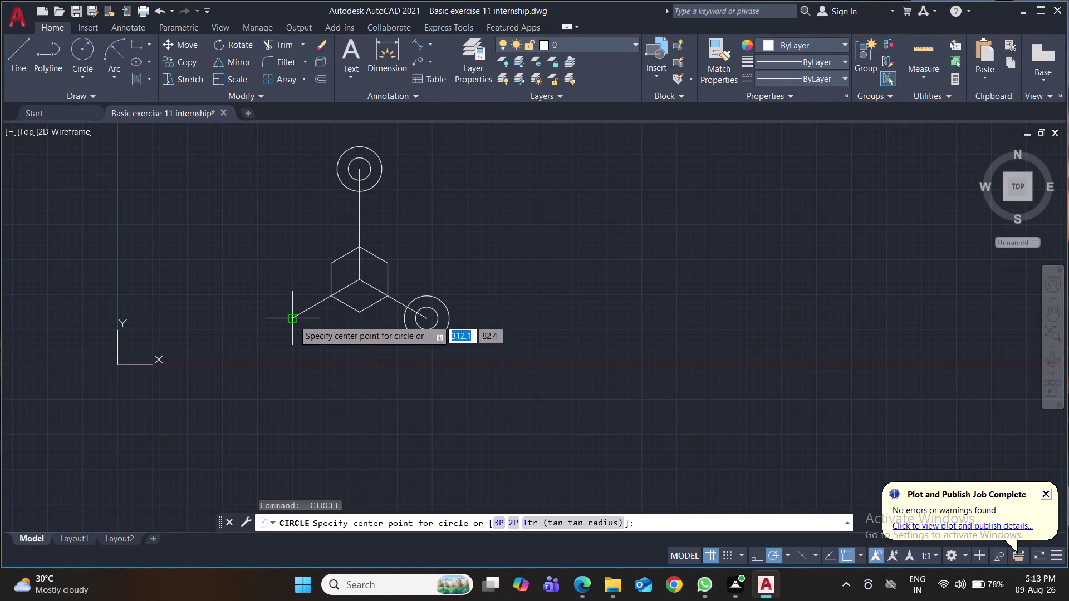
Draw circles of radius 20 and 40 centred on the lower-left line end, then save.
click(294, 320)
text(20)
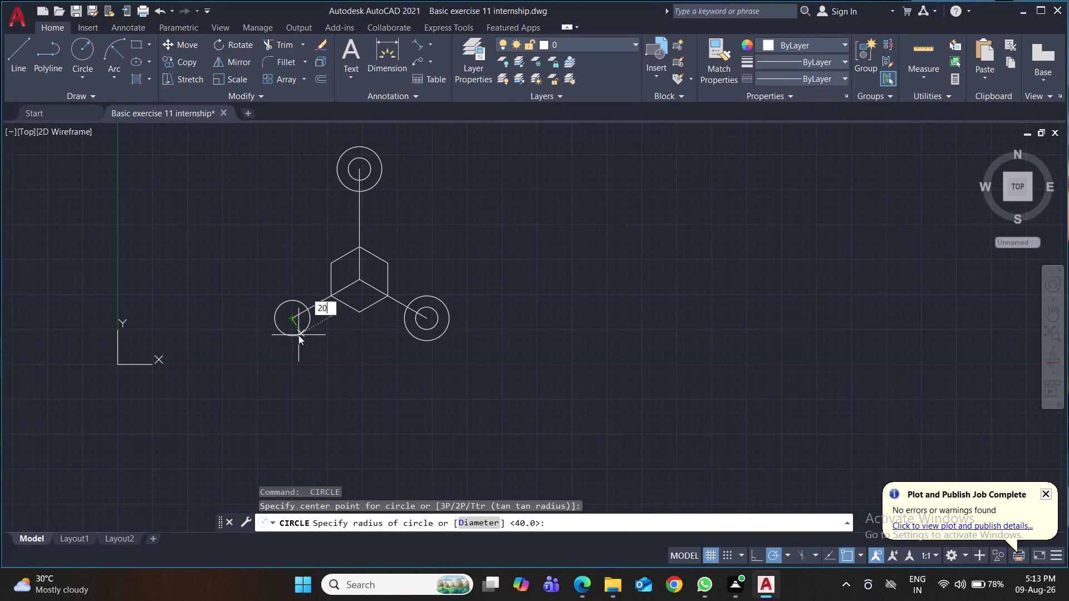
key(Return)
key(space)
click(291, 317)
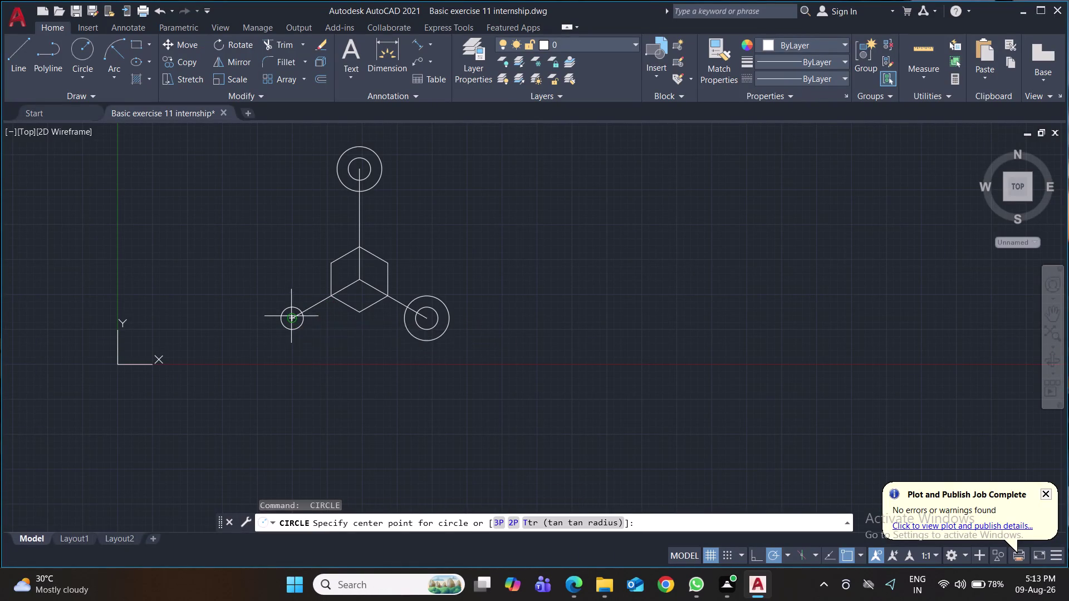
text(40)
key(Return)
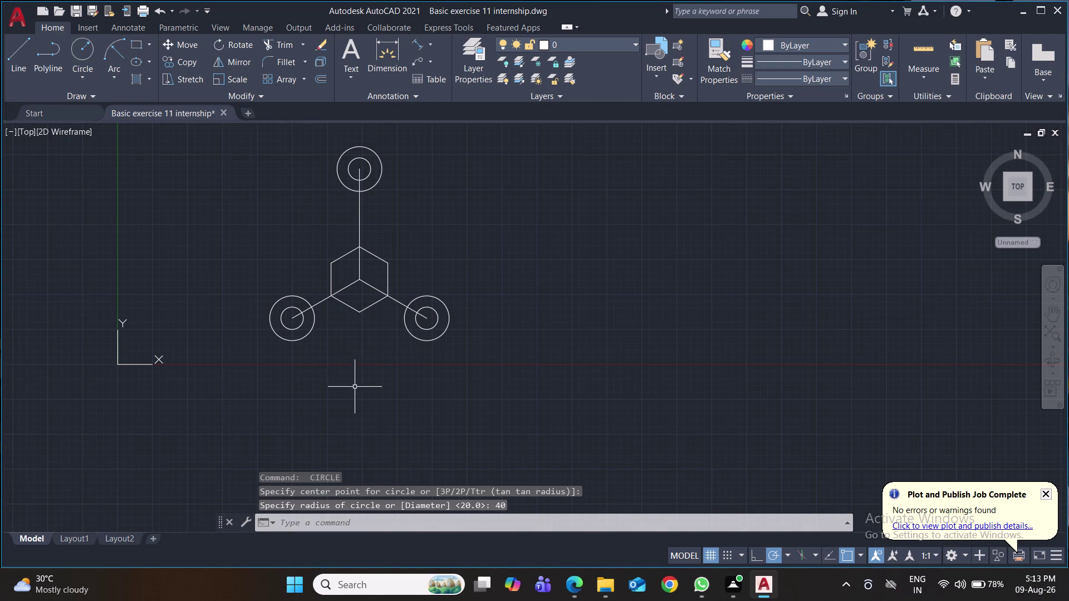
key(ctrl+s)
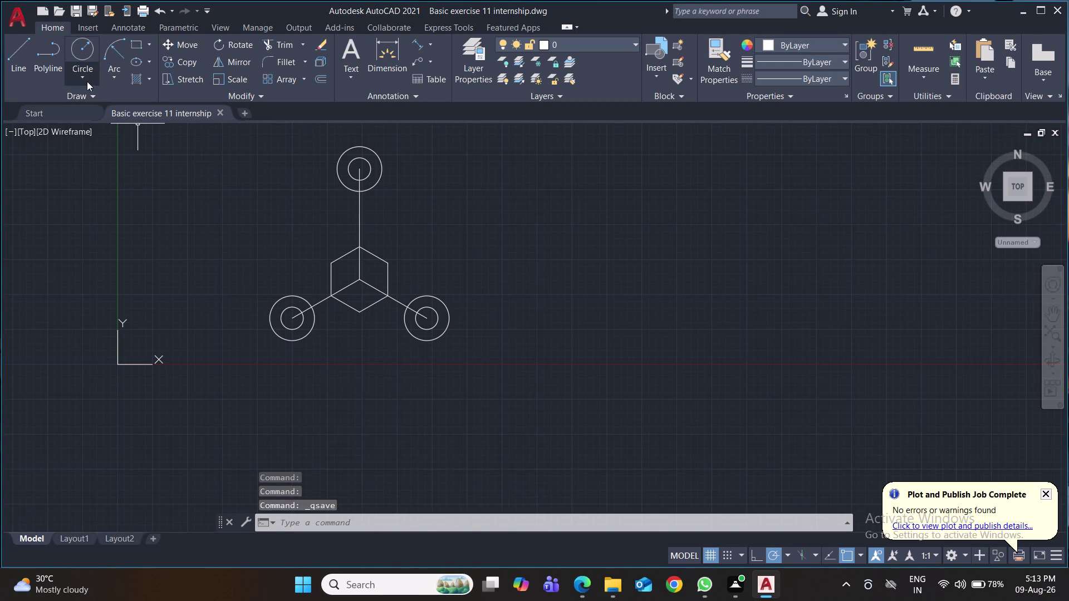
click(87, 81)
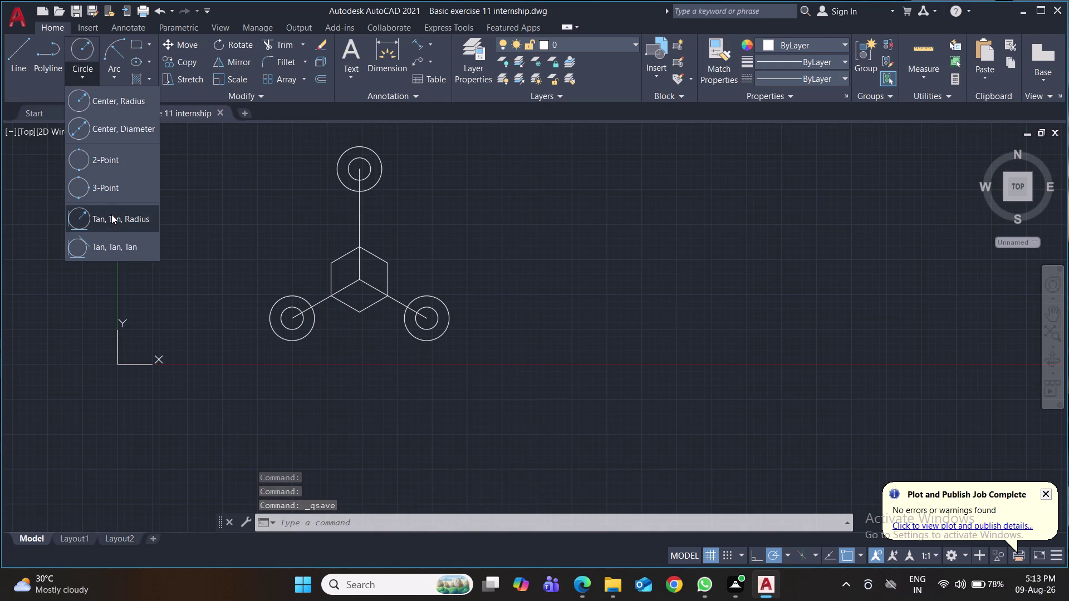
Draw a radius 250 circle tangent to the top and lower-left outer circles.
click(111, 214)
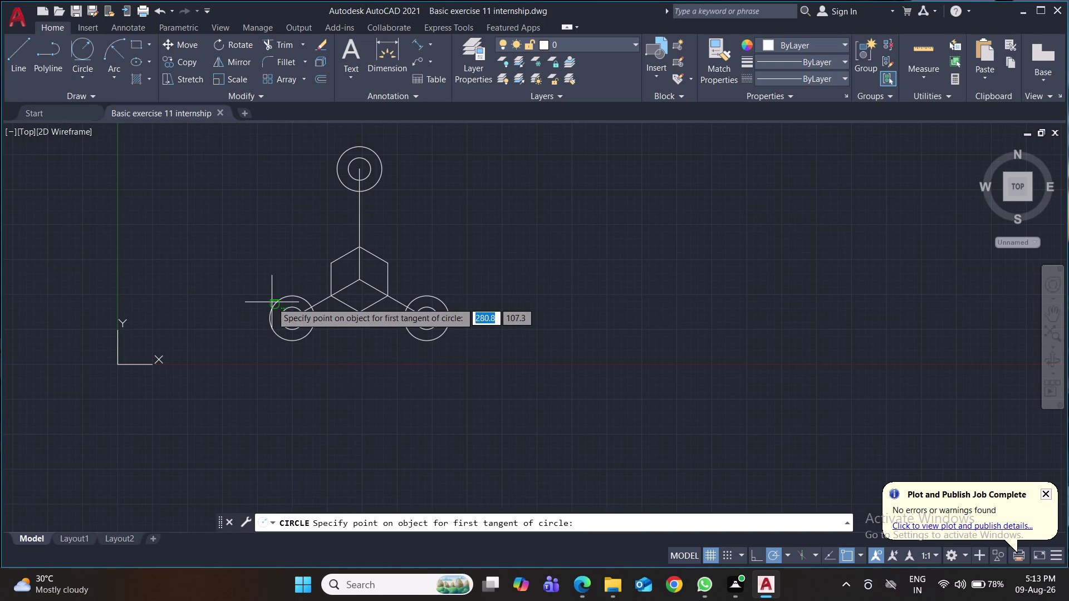
scroll(up, 3)
middle_drag(356, 274, 347, 342)
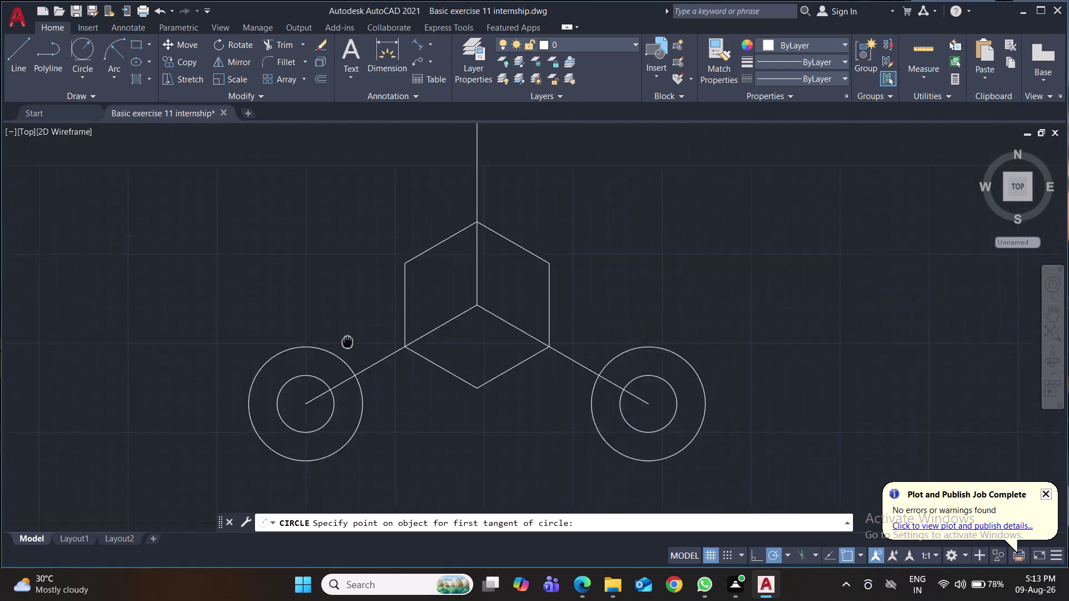
middle_drag(348, 342, 336, 397)
scroll(down, 3)
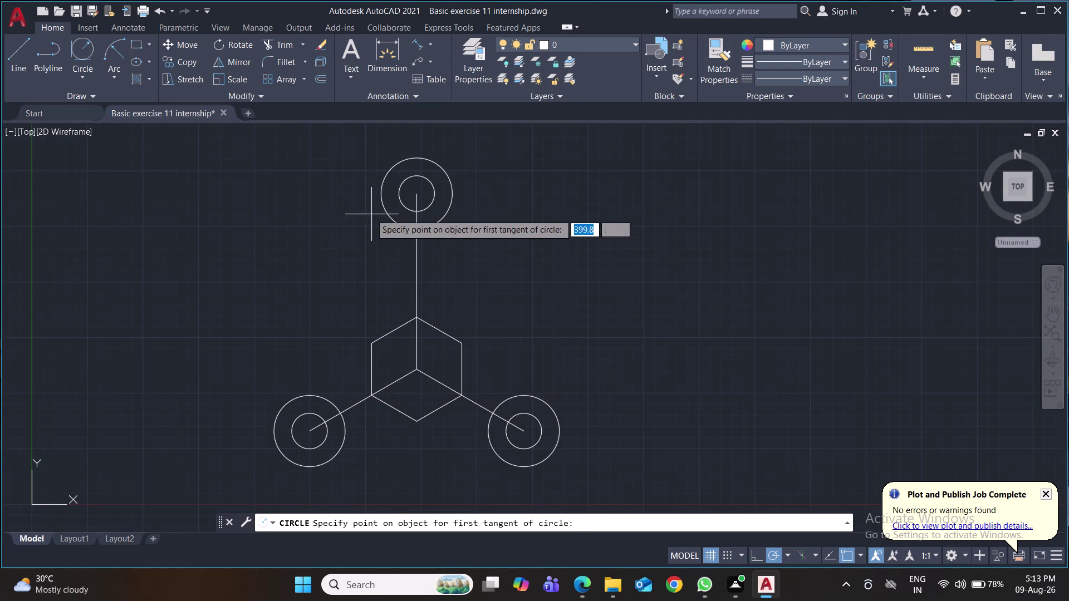
click(382, 185)
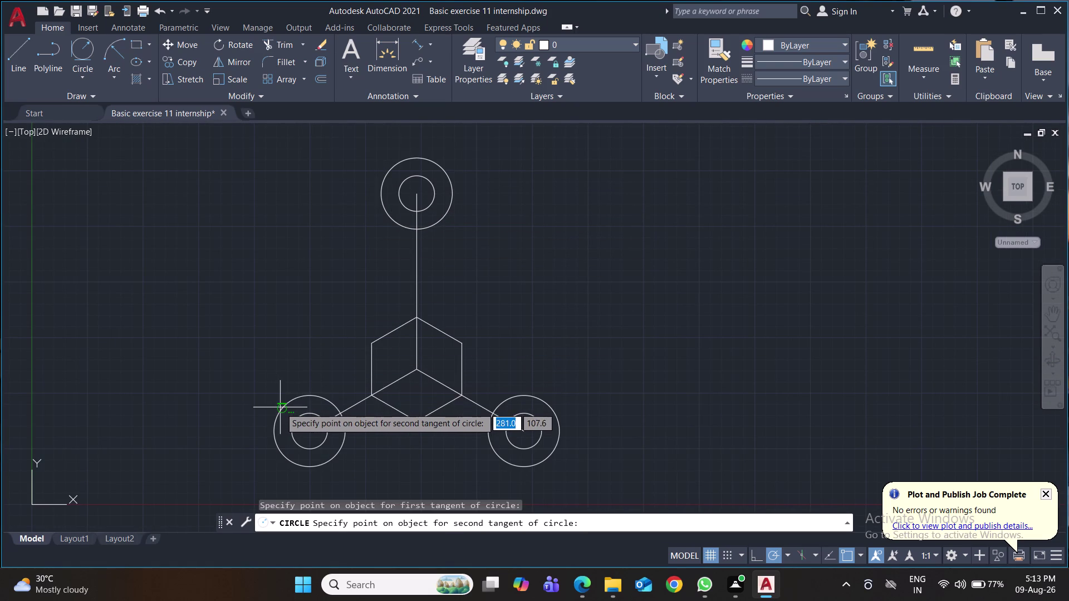
click(283, 408)
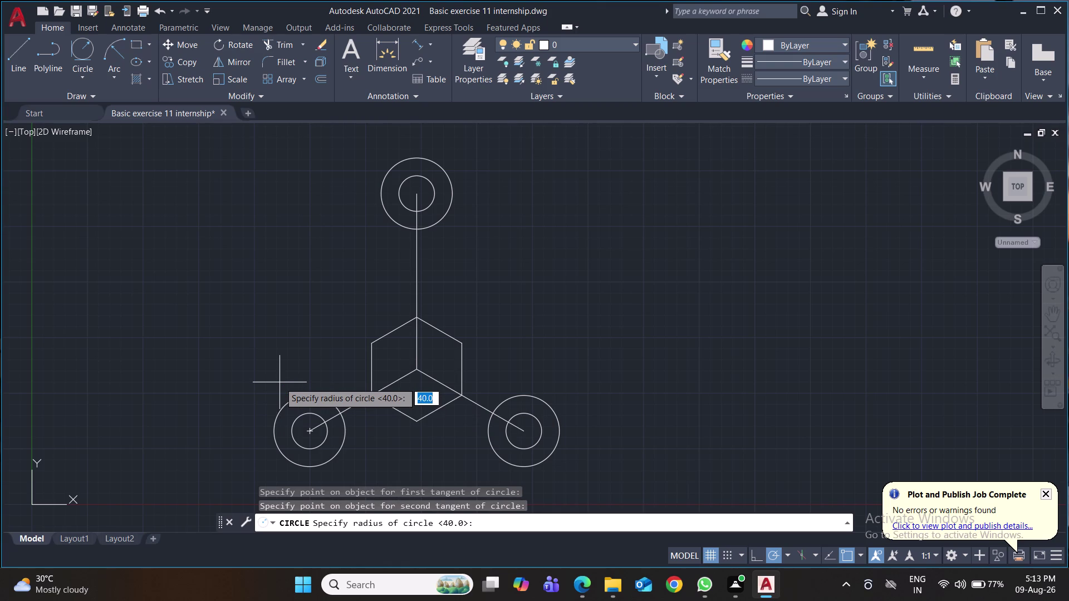
text(250)
key(Return)
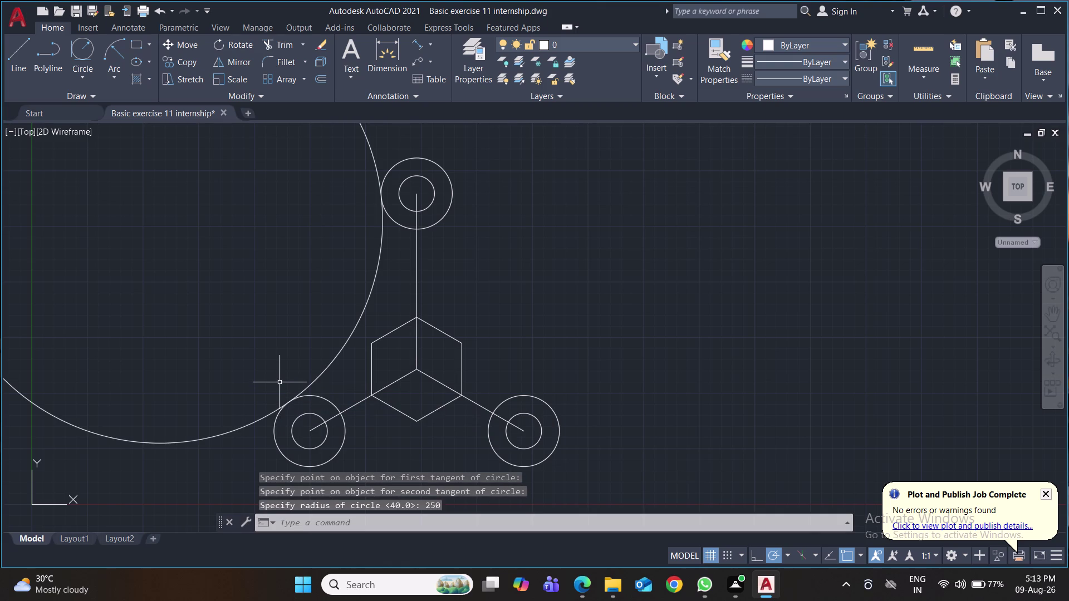
Draw a radius 250 circle tangent to the top and lower-right outer circles.
click(89, 50)
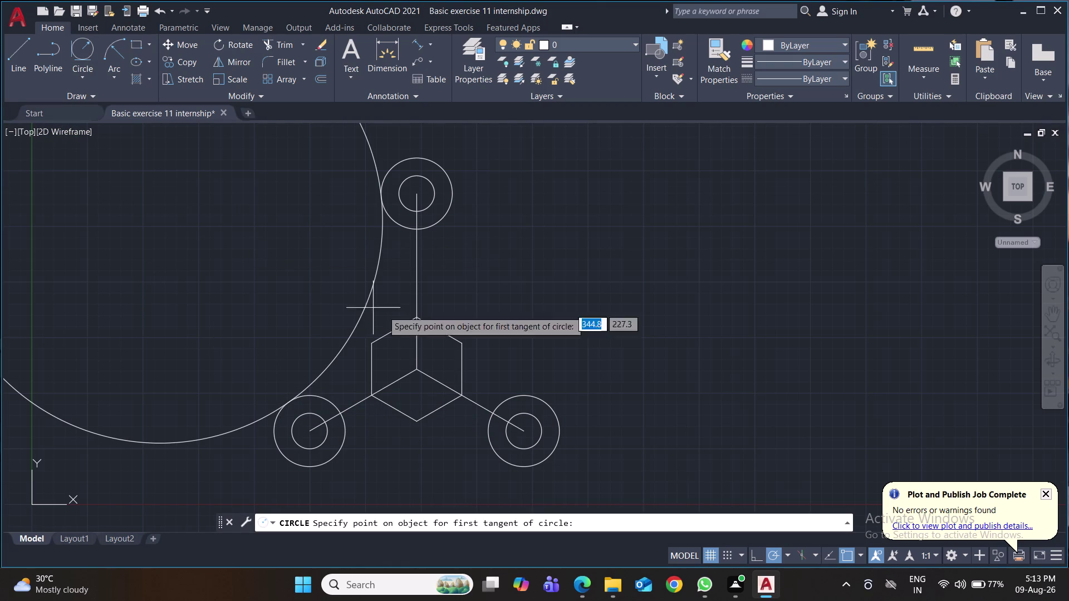
click(450, 205)
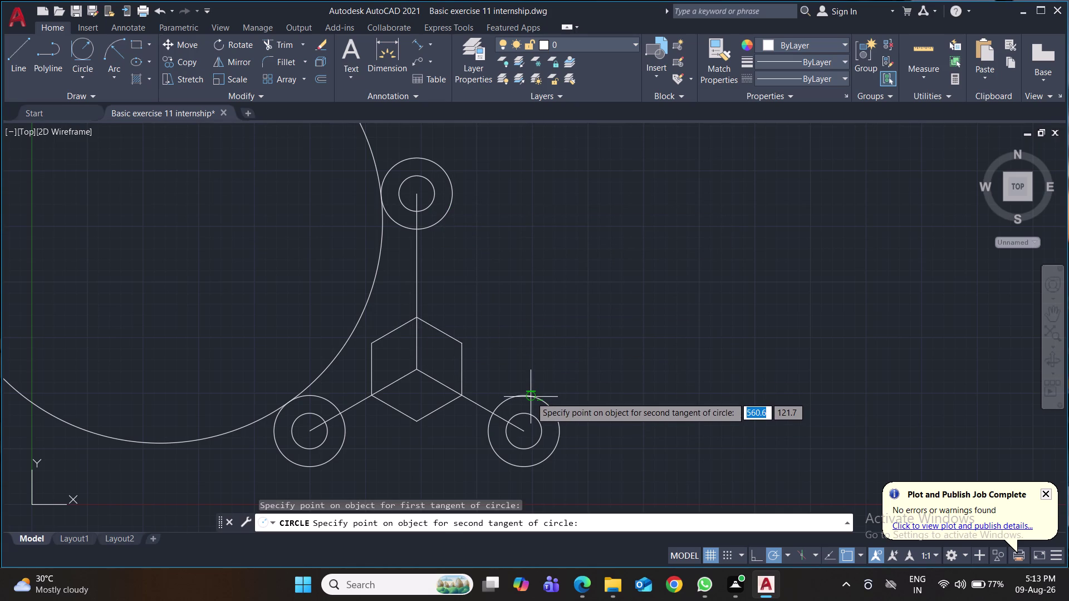
click(530, 397)
key(Return)
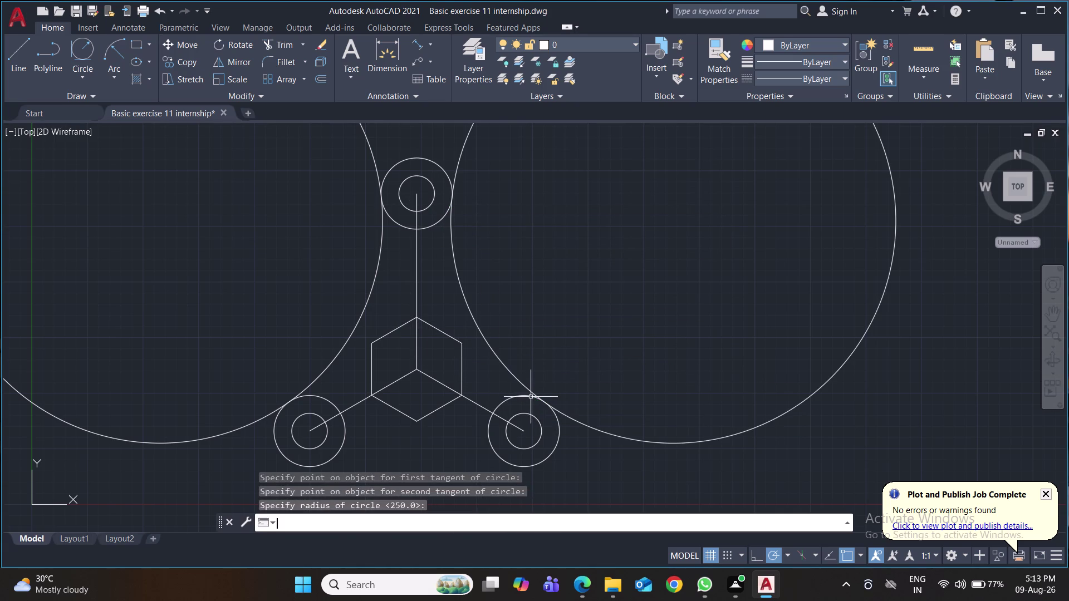
middle_drag(571, 424, 570, 423)
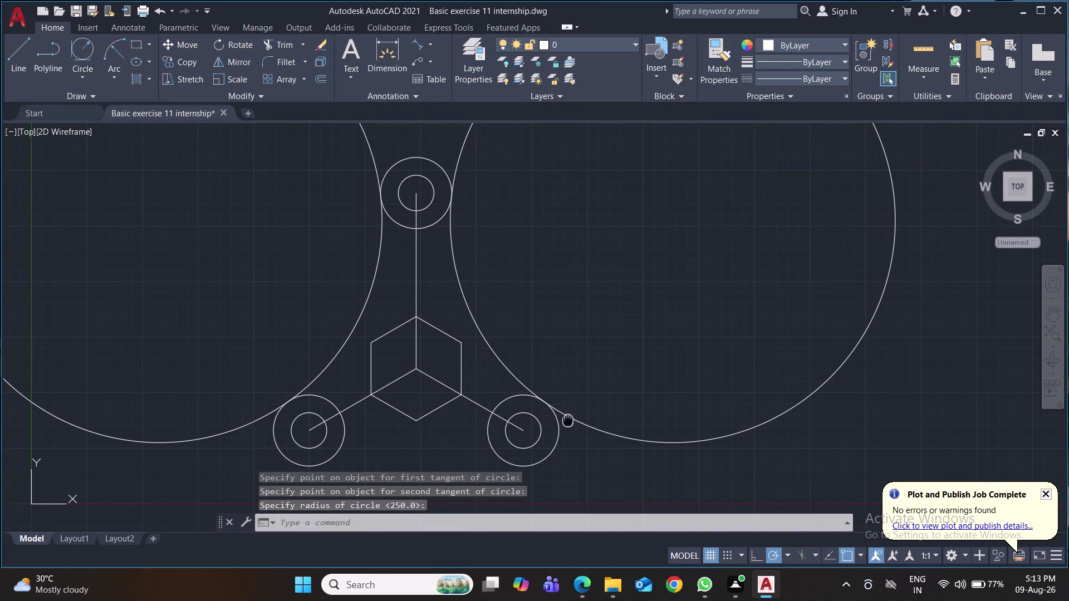
middle_drag(570, 423, 521, 280)
Draw a radius 250 circle tangent to the lower-left and lower-right outer circles.
click(82, 46)
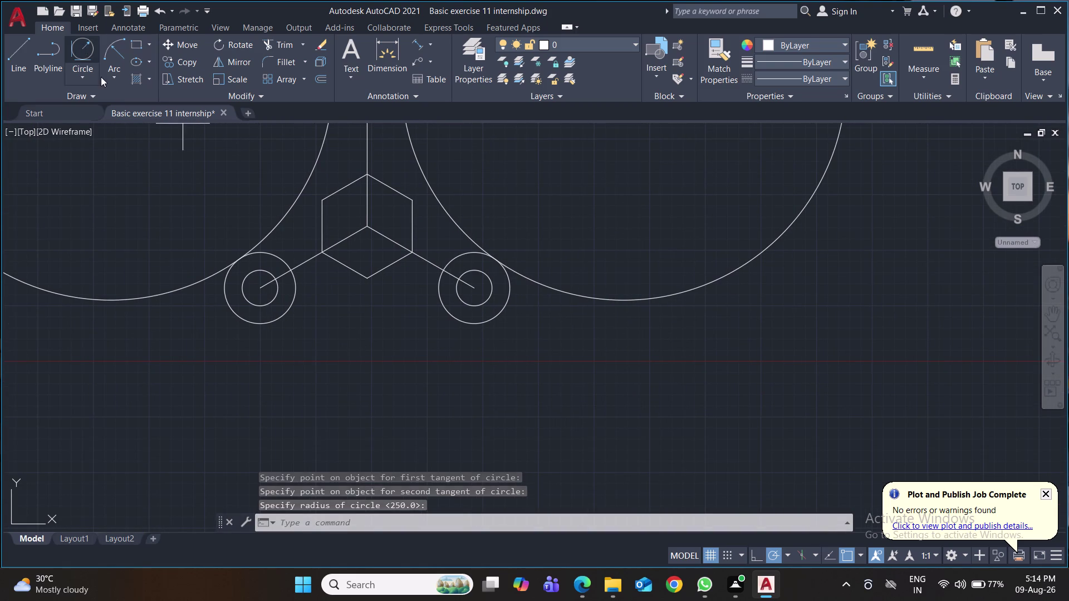
click(264, 324)
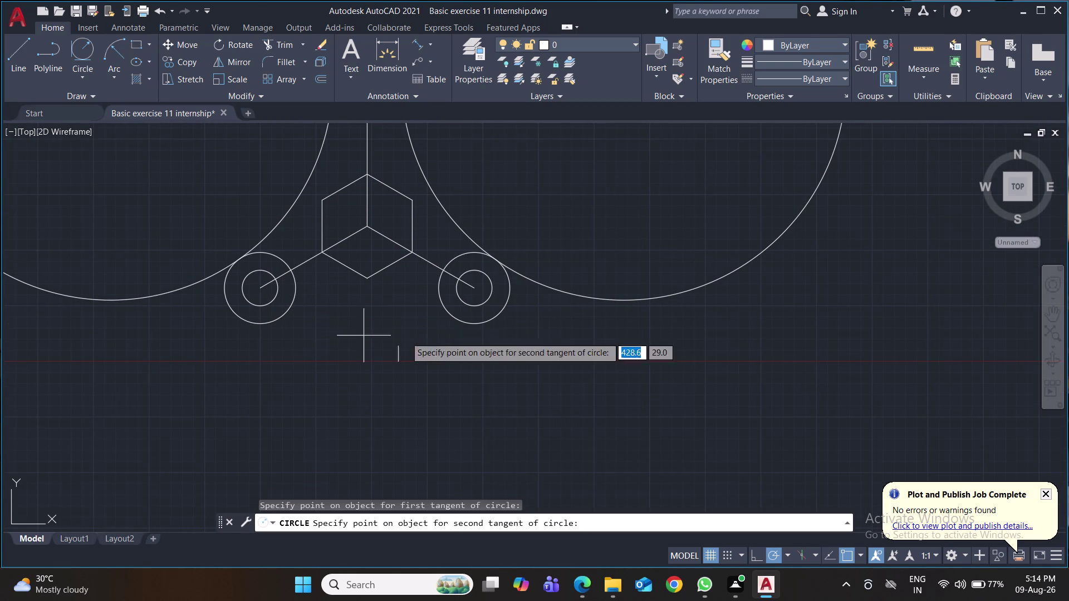
click(471, 325)
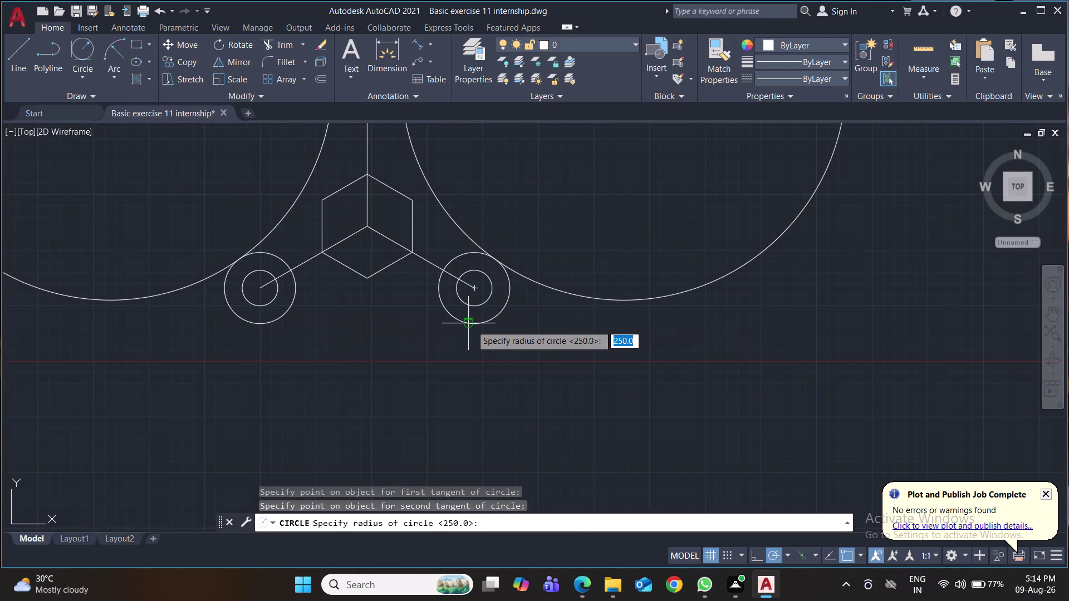
key(Return)
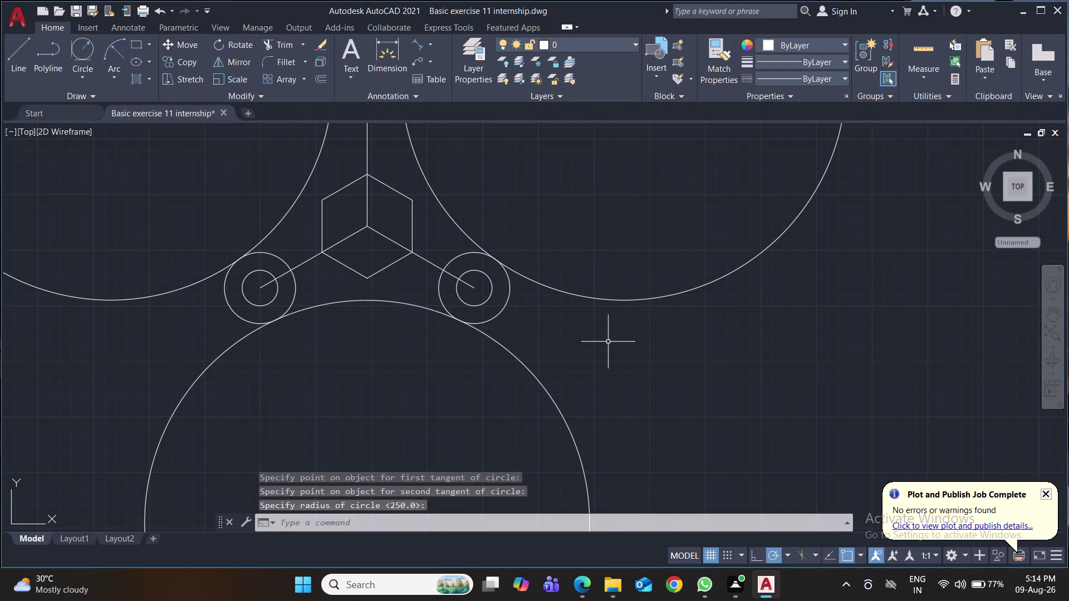
scroll(down, 3)
scroll(down, 3)
middle_drag(611, 348, 606, 365)
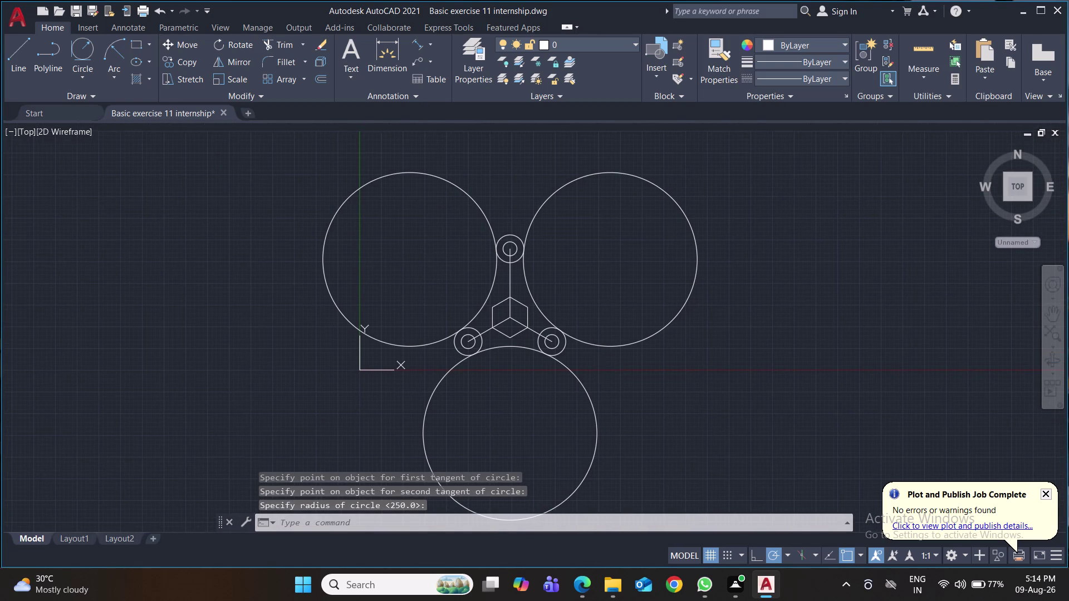
Trim away most of the three large radius 250 circles.
text(tr)
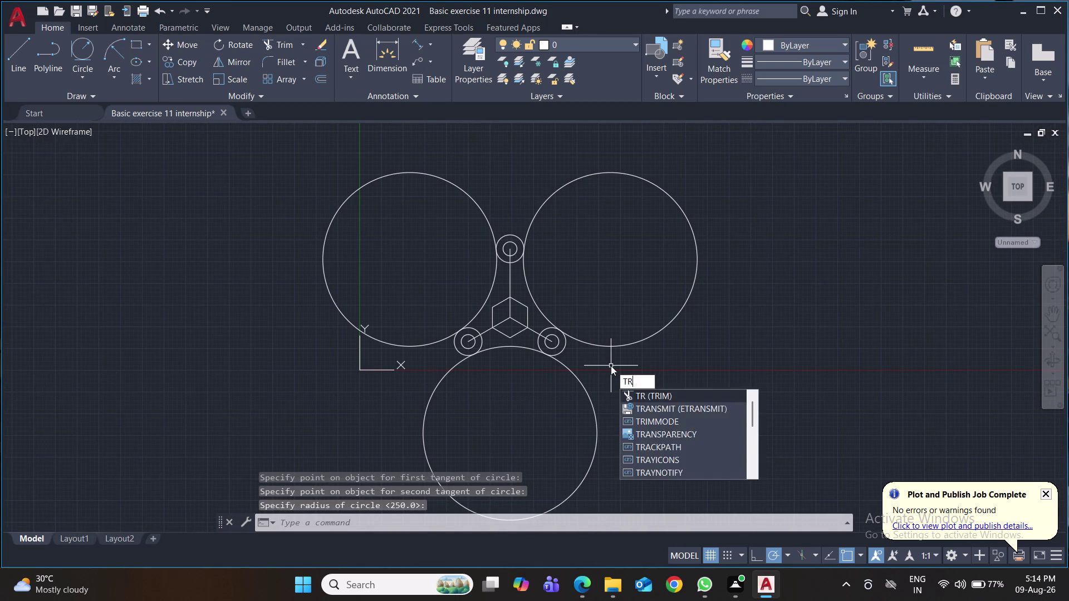
key(Return)
click(613, 347)
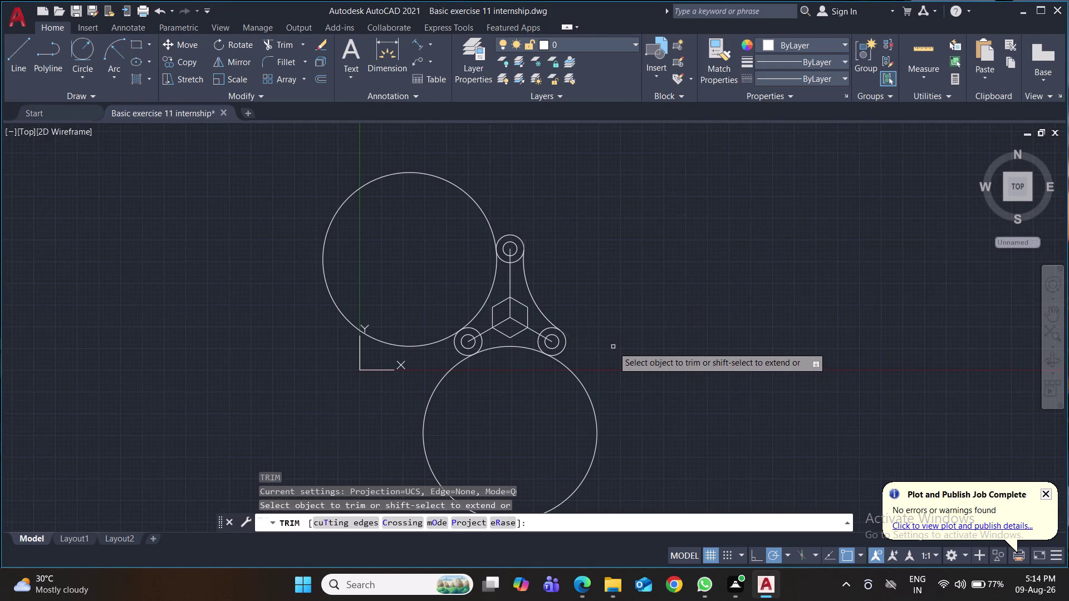
click(581, 381)
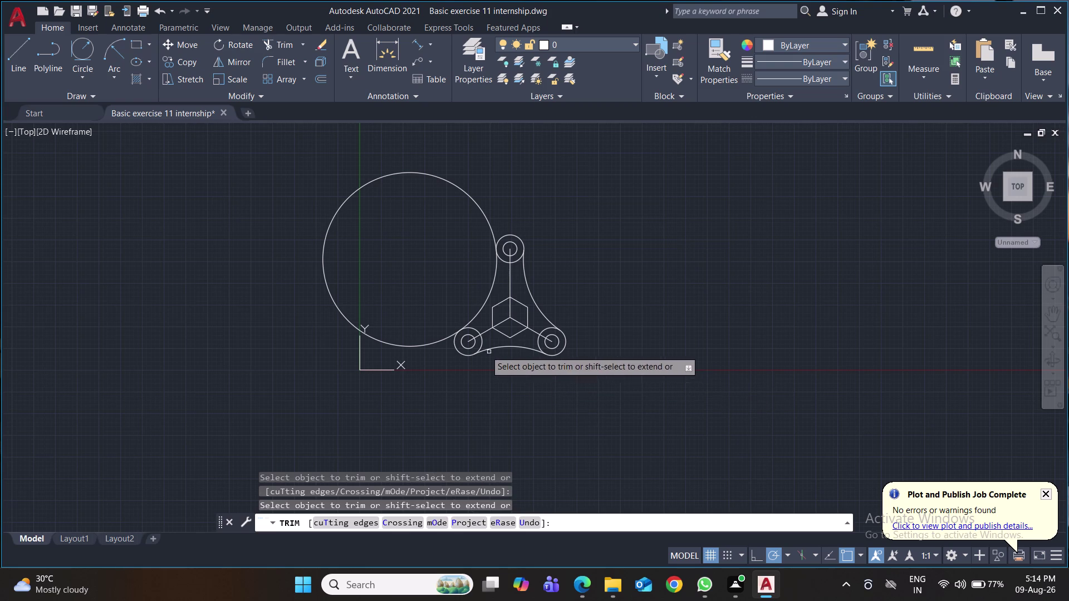
click(425, 345)
Trim the inner arcs of the lobe circles to form the outline.
scroll(up, 3)
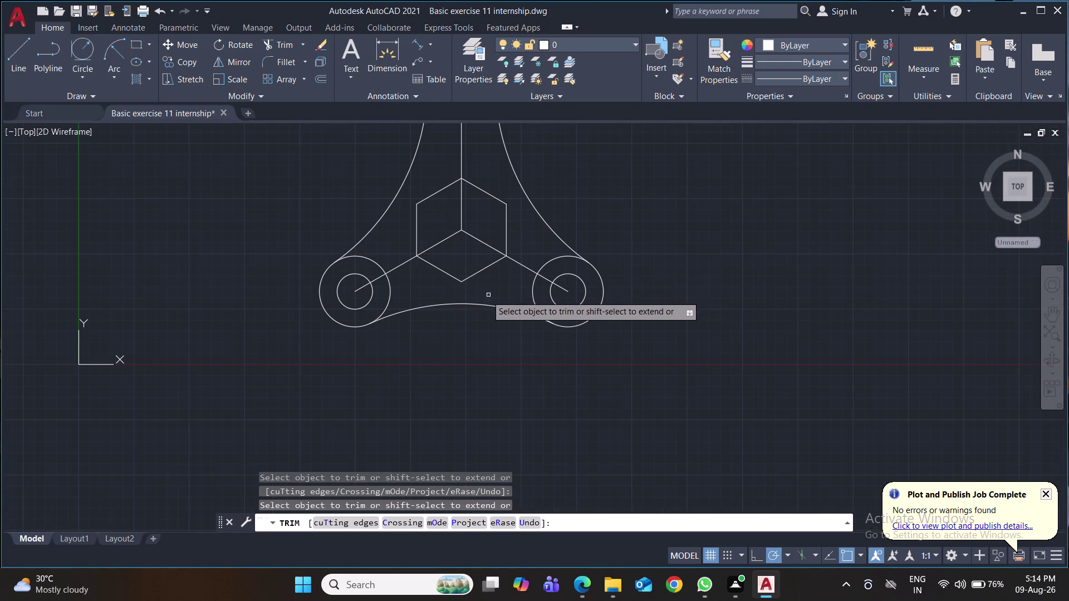
click(533, 294)
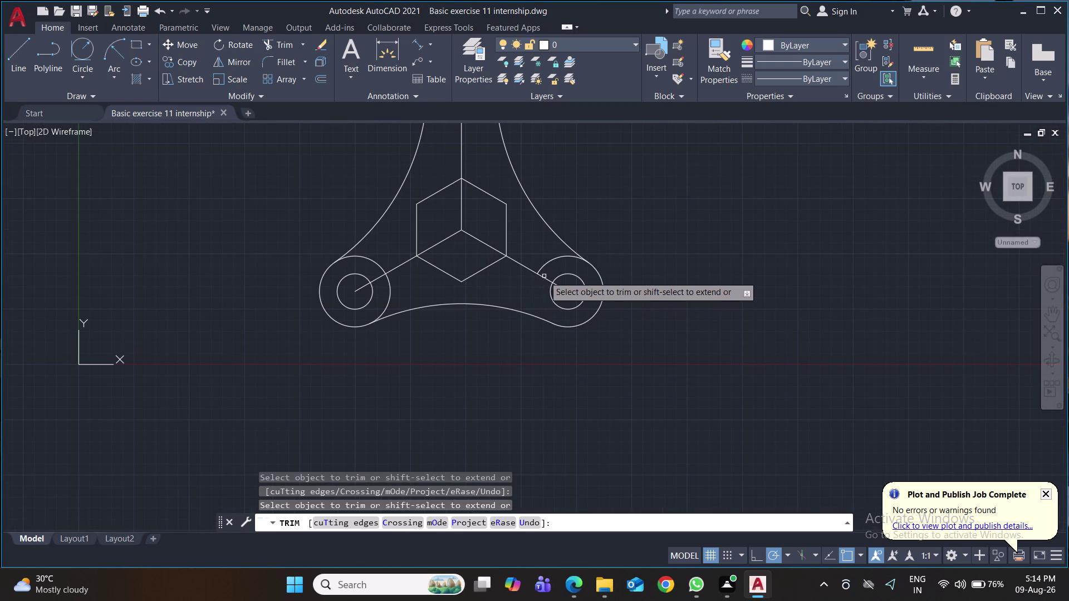
click(546, 265)
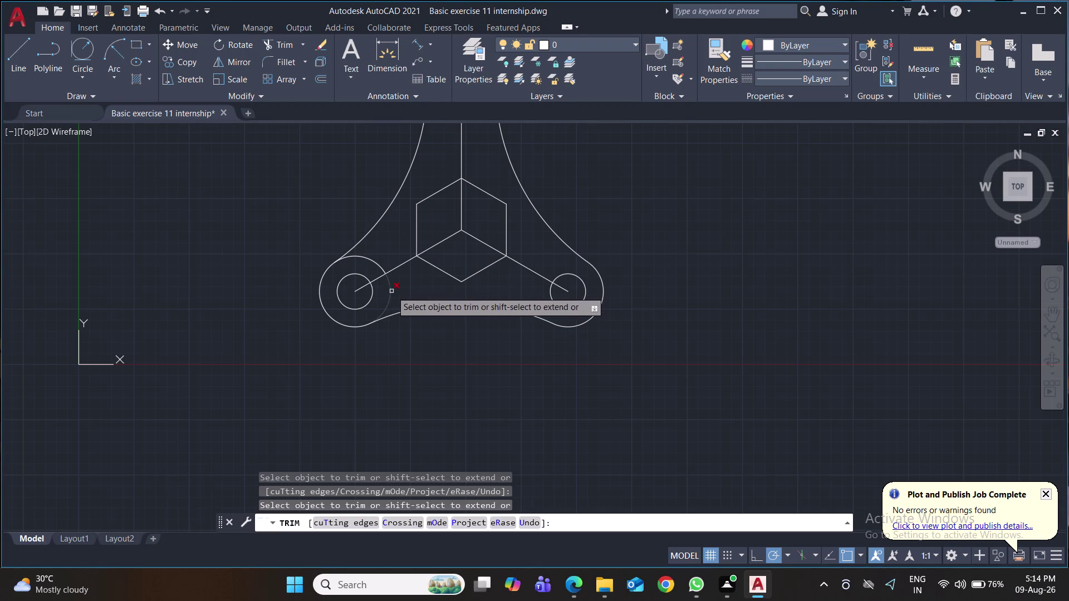
click(391, 293)
click(375, 263)
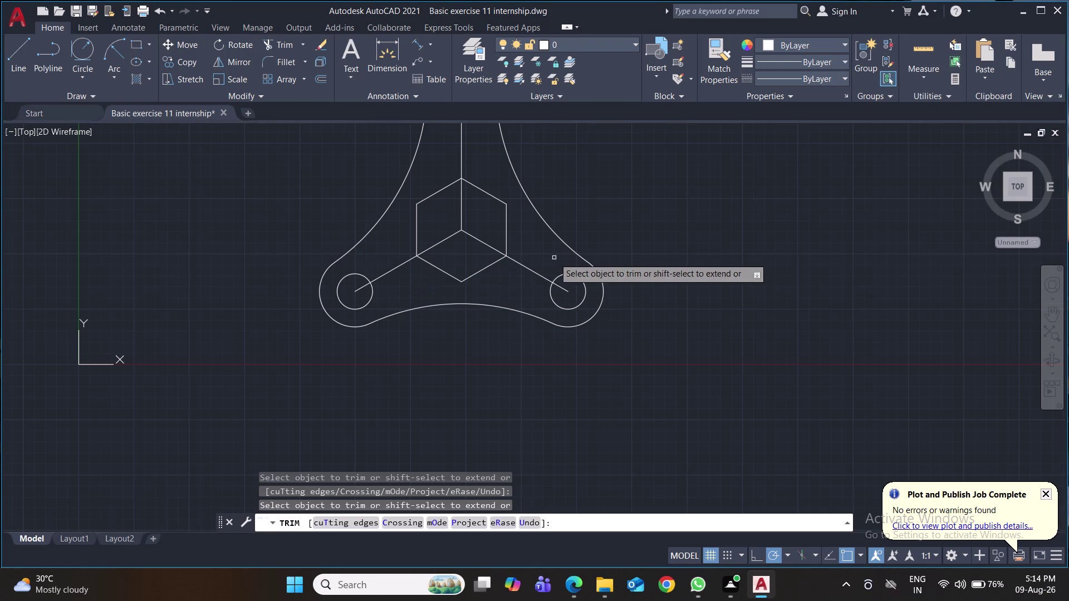
middle_drag(554, 258, 502, 519)
click(419, 350)
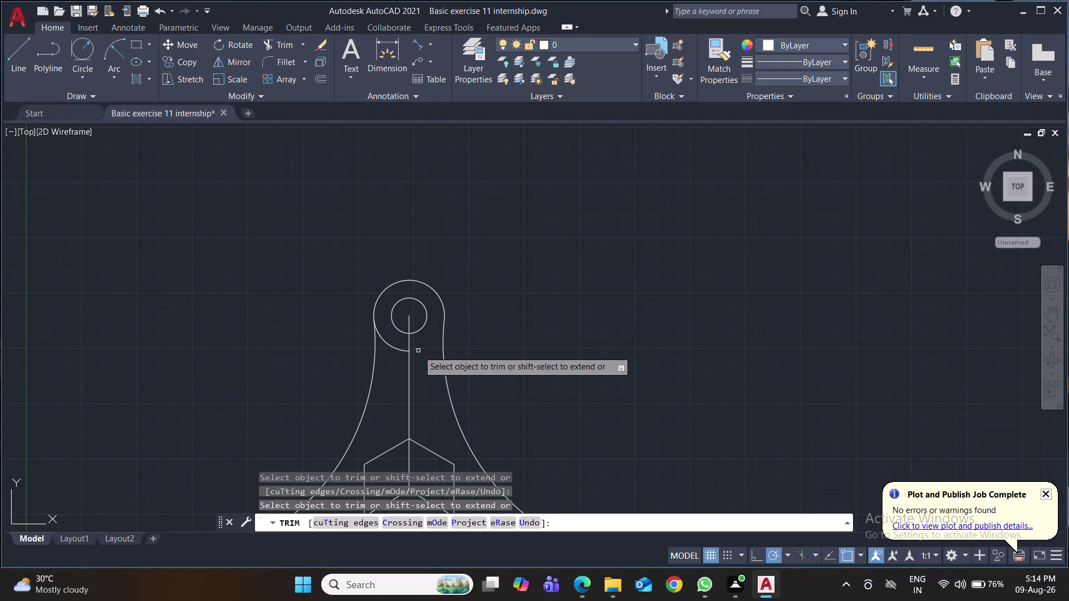
click(399, 349)
Recentre the trimmed plate in view and save the drawing.
scroll(down, 3)
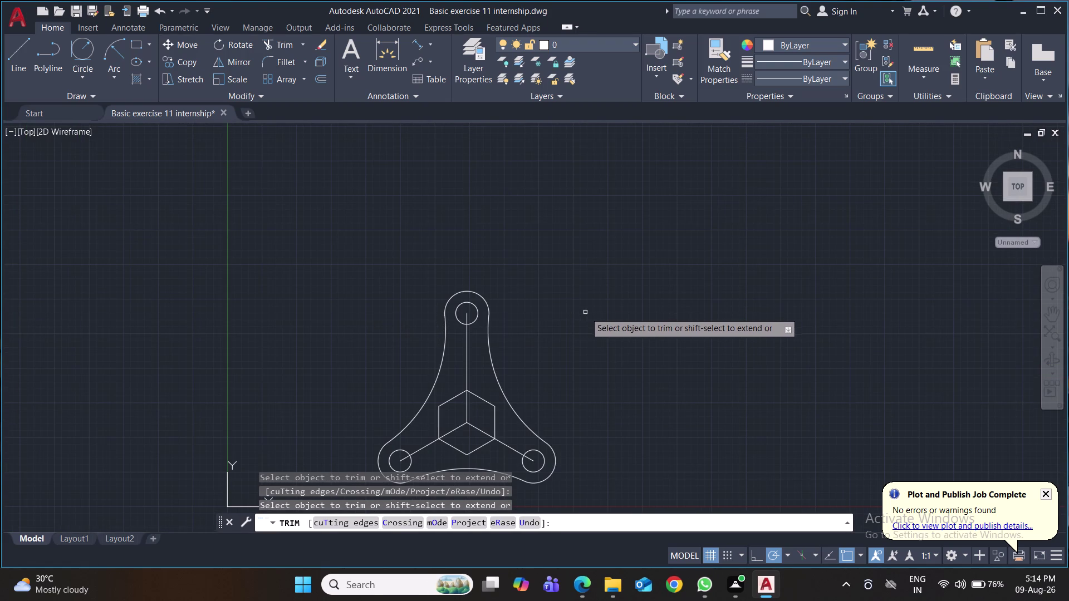
middle_drag(574, 317, 531, 258)
scroll(down, 3)
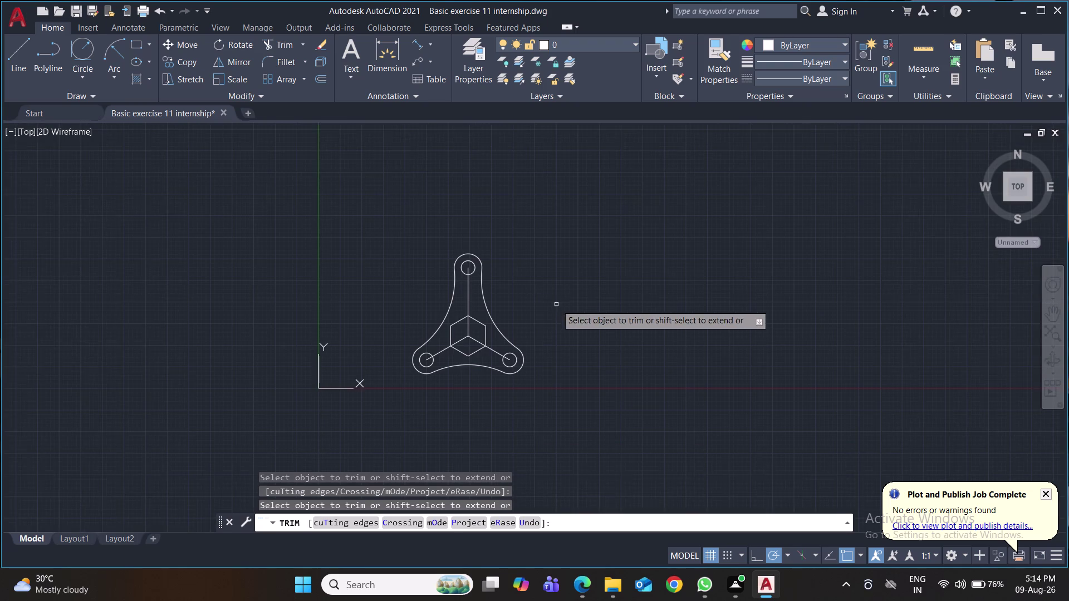
middle_drag(556, 305, 517, 270)
scroll(up, 3)
scroll(up, 3)
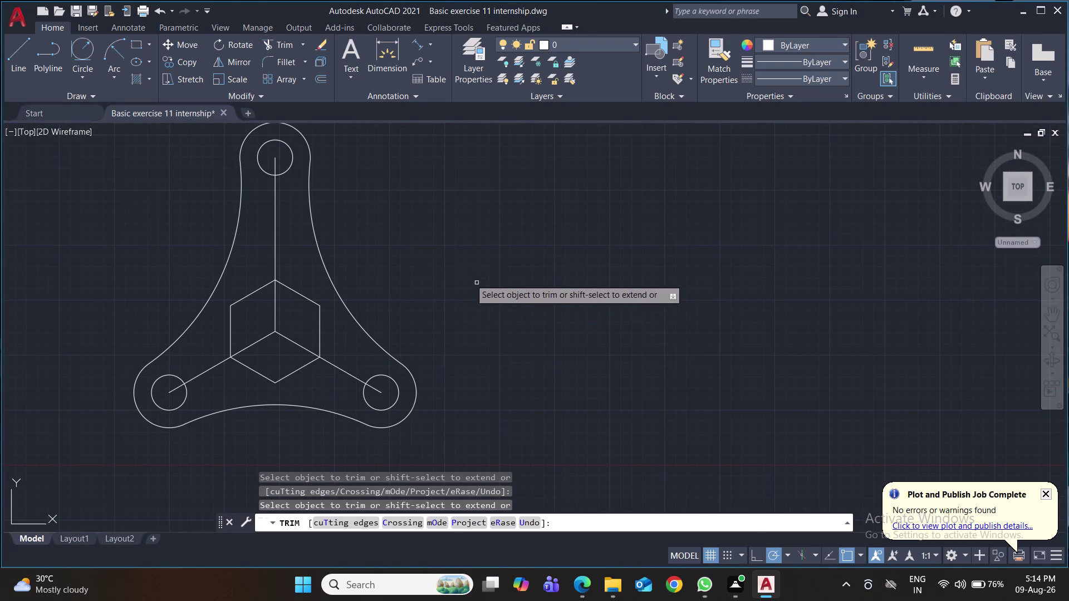
middle_drag(486, 311, 503, 347)
key(ctrl+s)
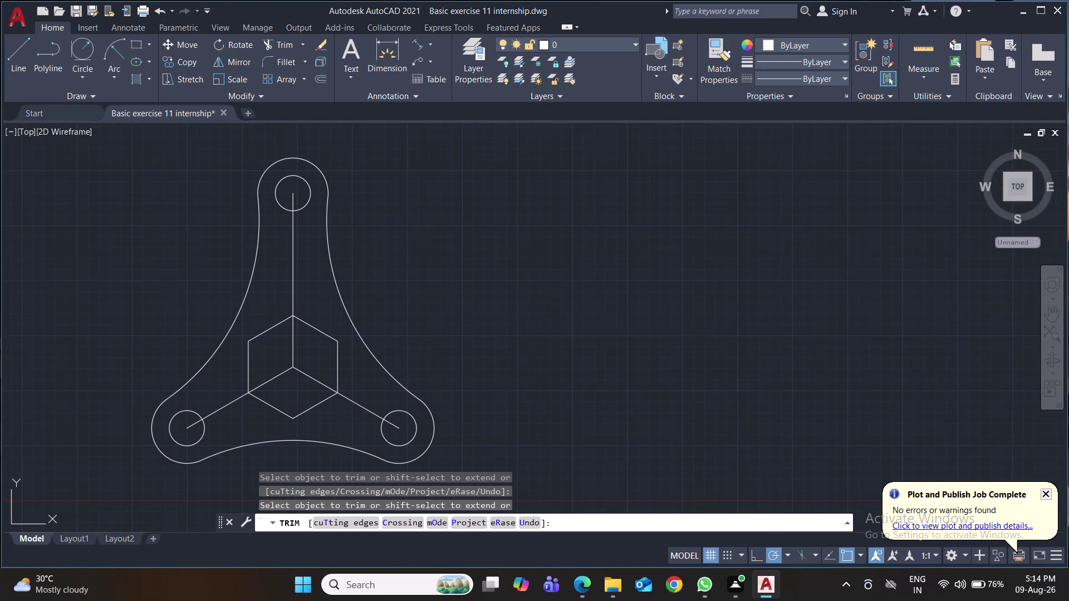
key(ctrl+s)
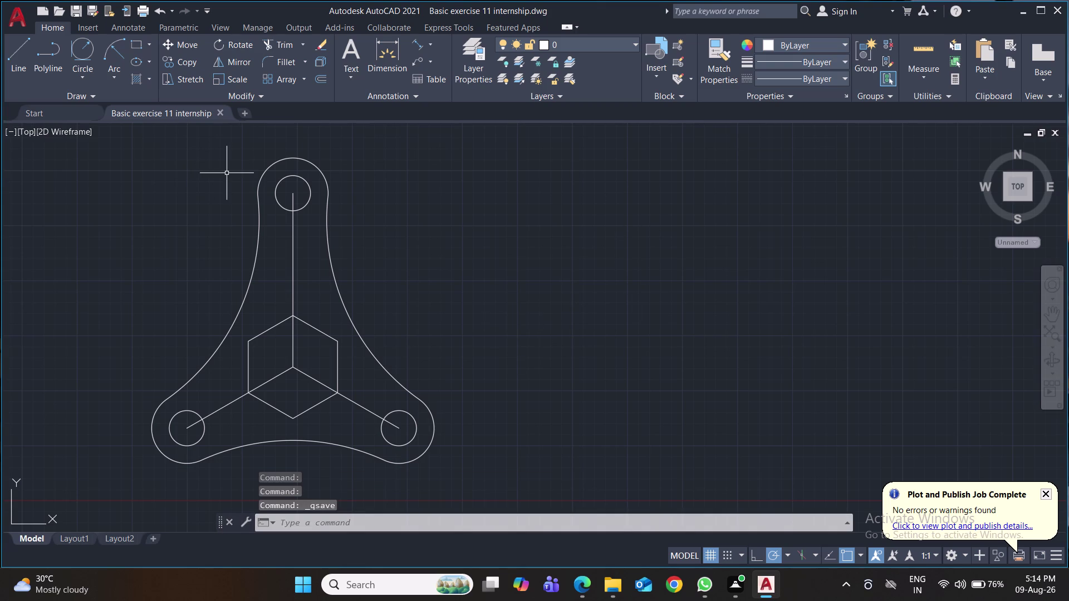
Attempt to lengthen the vertical and right centre lines with EXTEND.
text(ex)
key(Return)
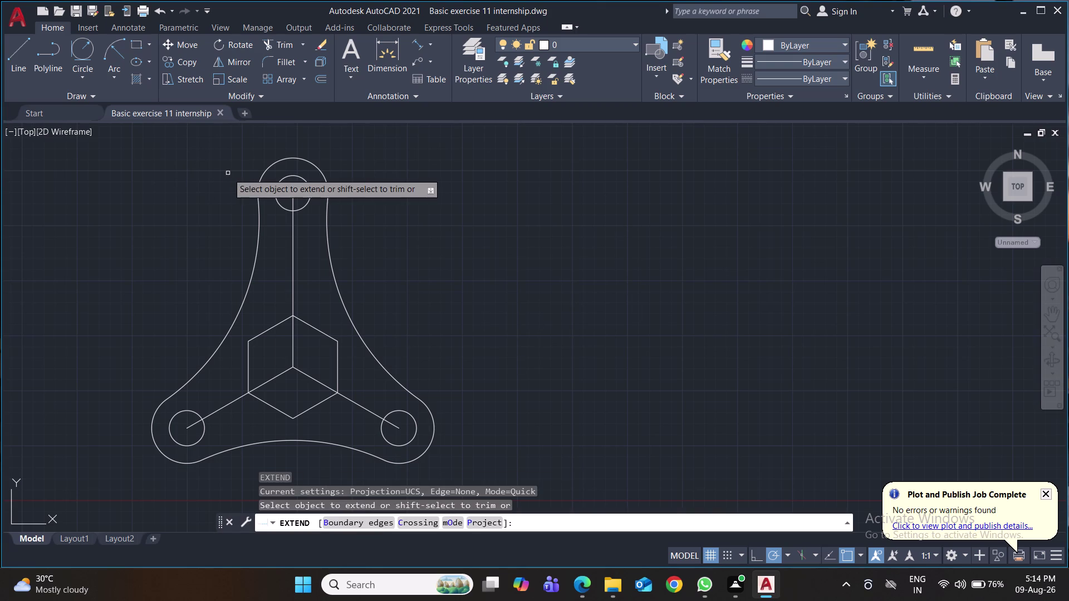
click(293, 198)
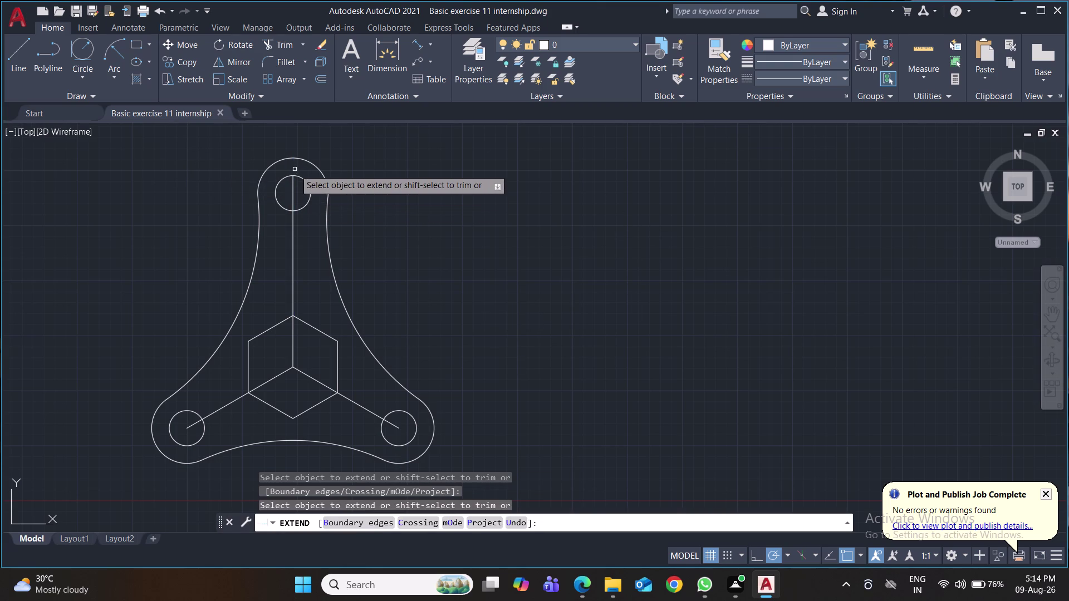
click(292, 177)
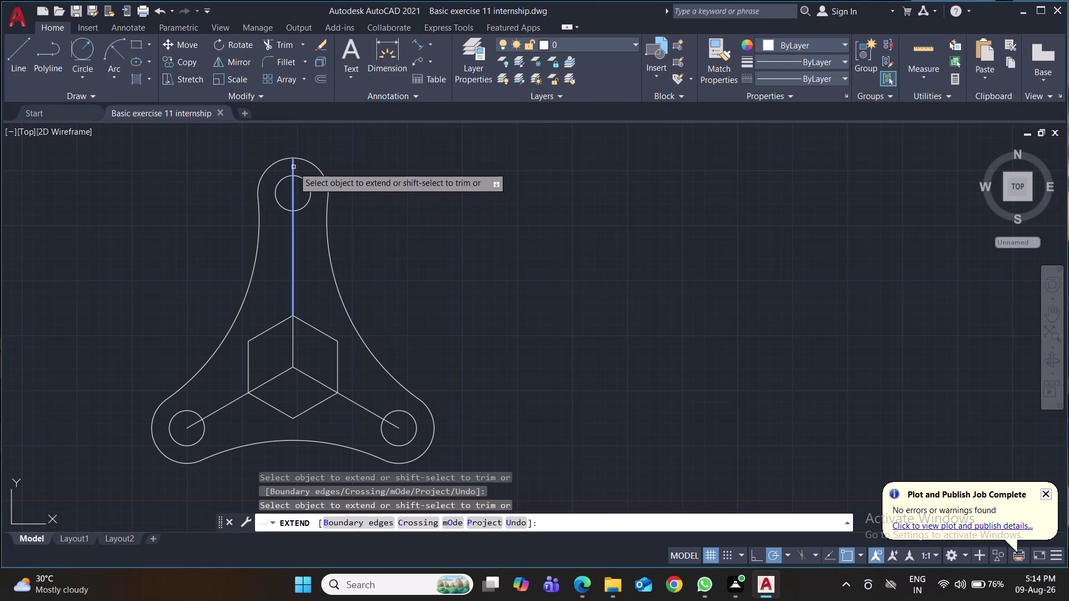
click(293, 167)
click(368, 413)
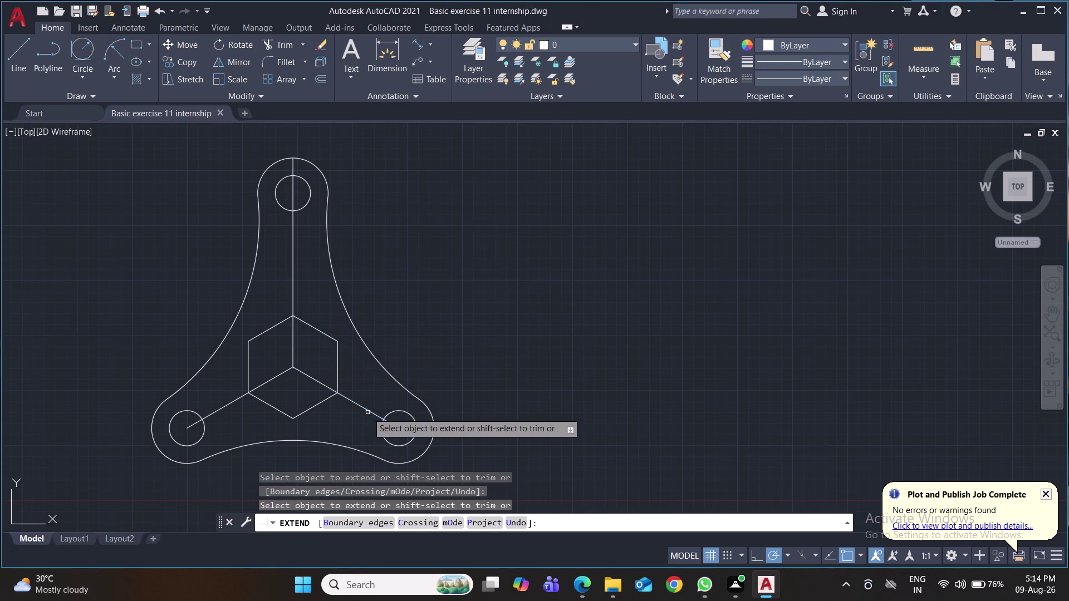
click(190, 427)
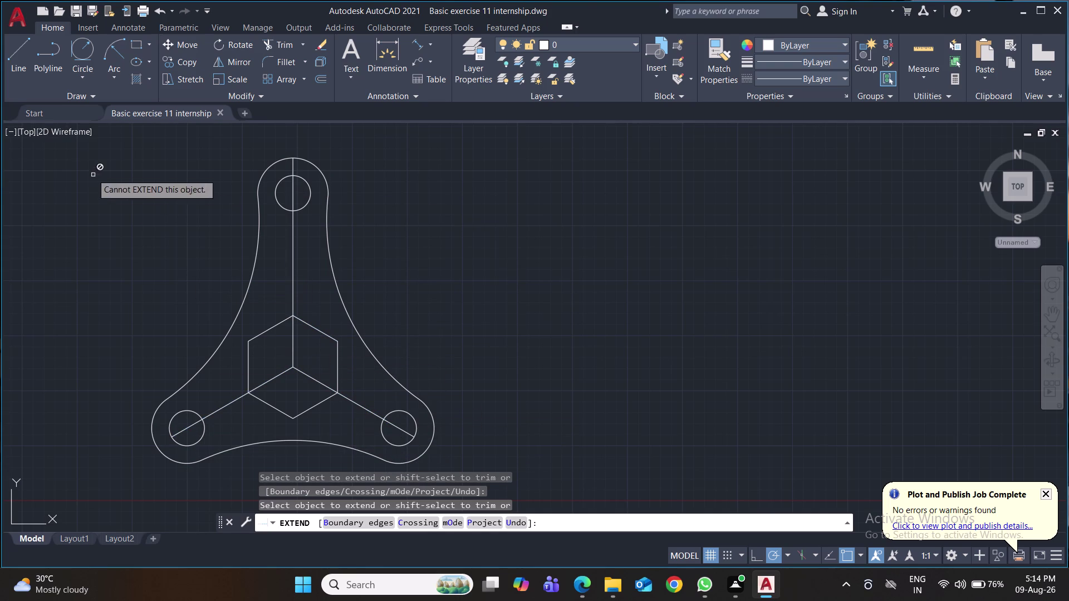
Draw centre-line extensions beyond the top lobe and the left lobe.
click(18, 53)
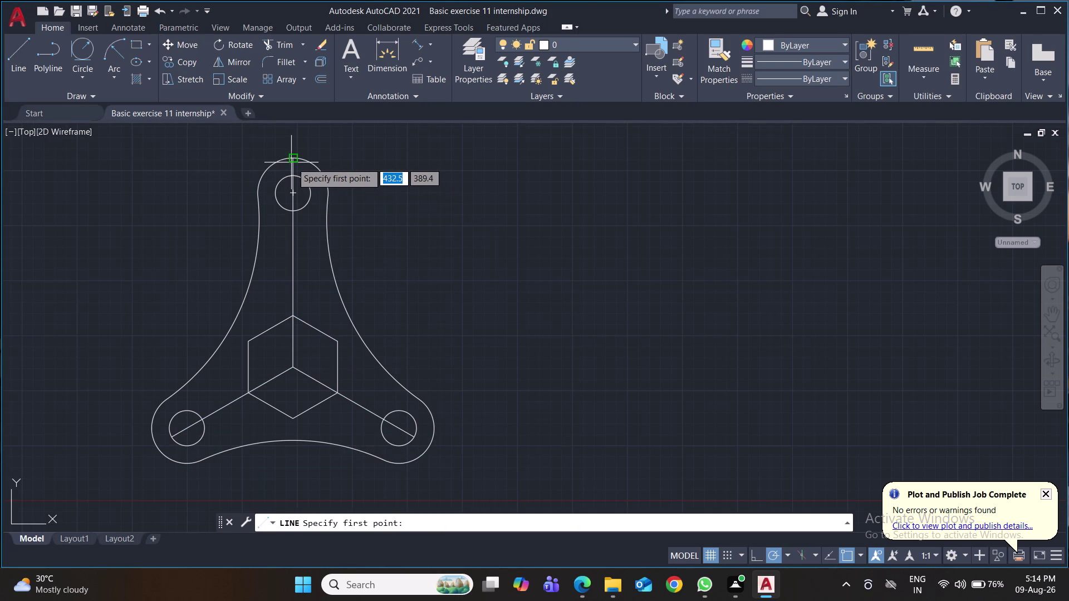
click(293, 161)
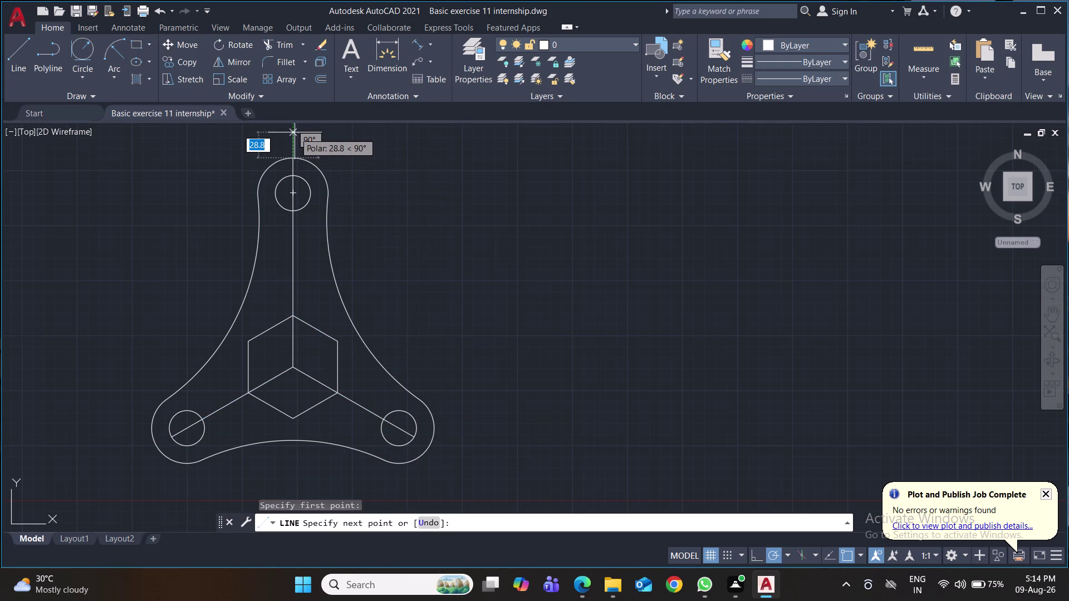
click(295, 130)
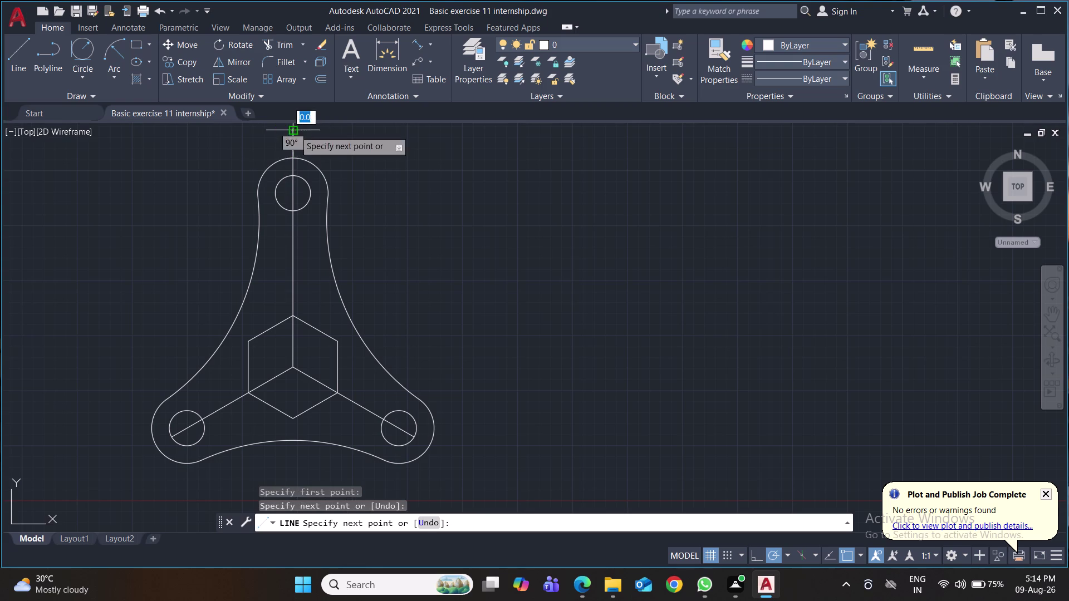
key(Return)
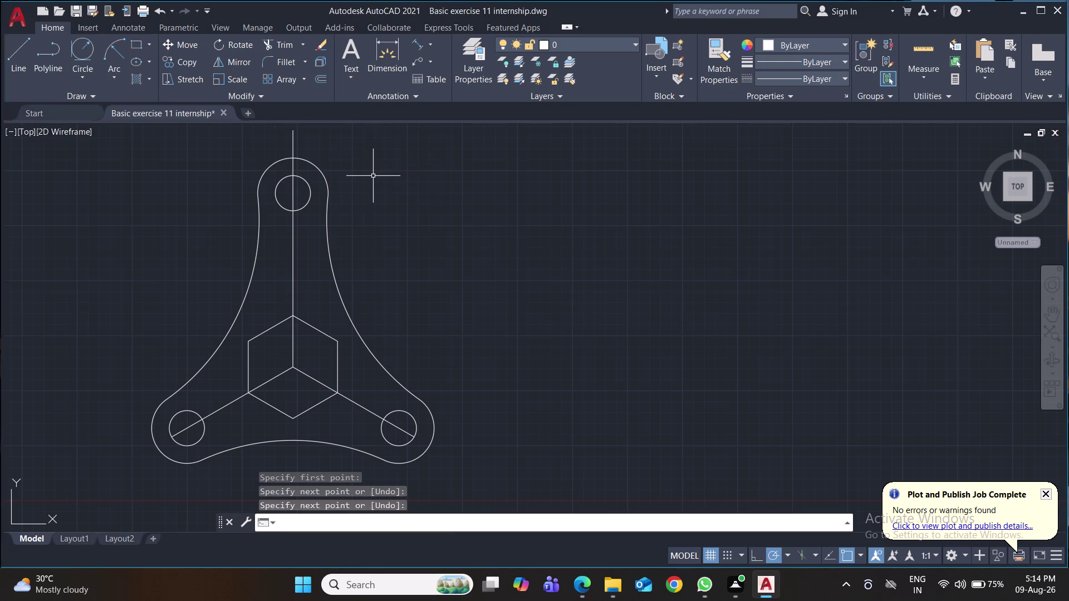
click(14, 67)
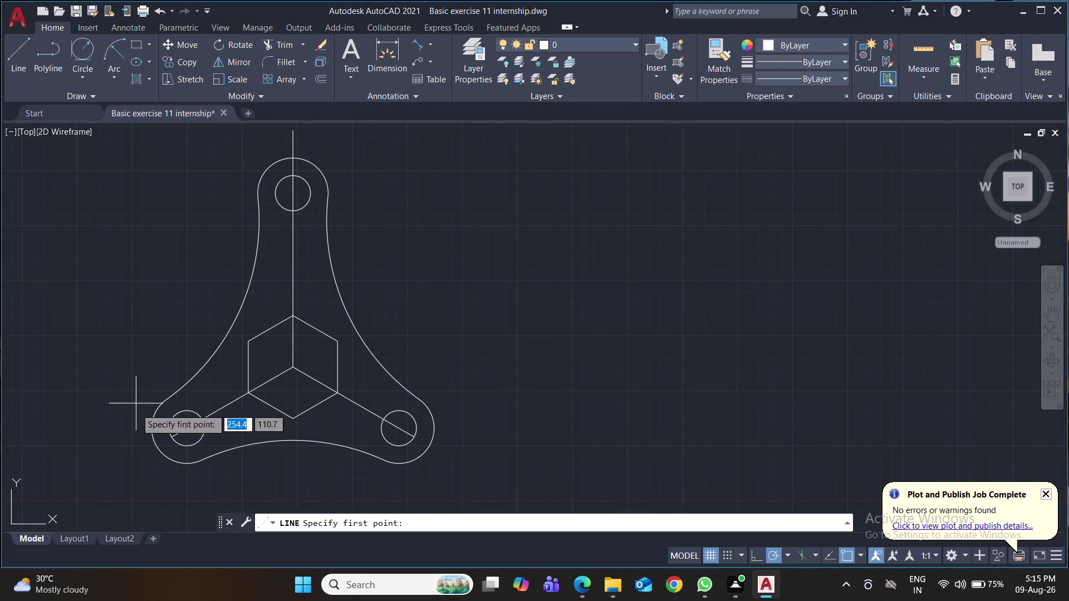
click(171, 439)
click(112, 467)
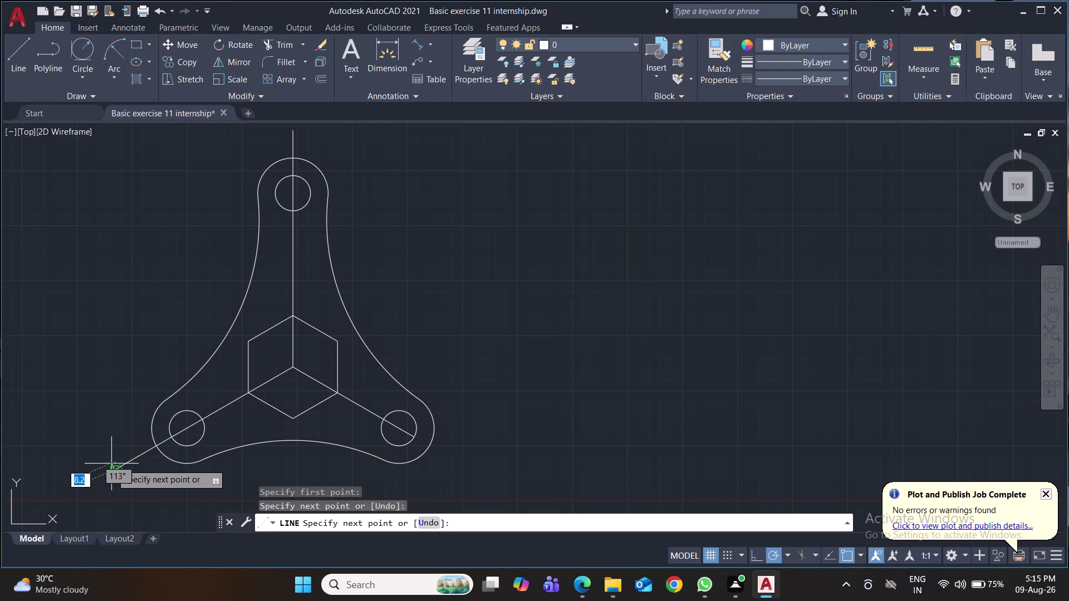
key(Return)
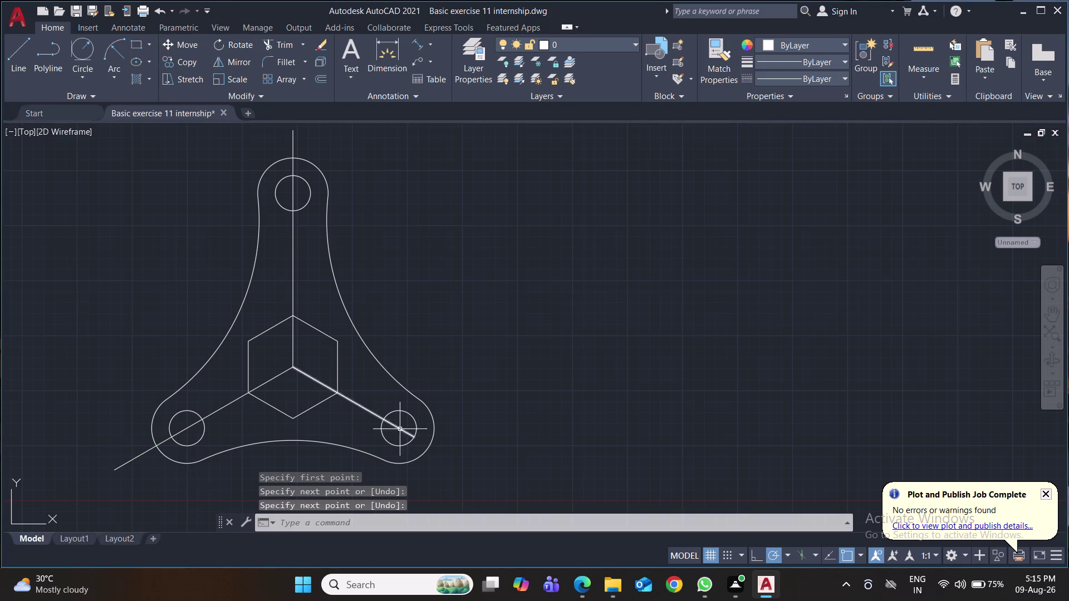
Draw a line from the right hole's centre out beyond the right lobe.
middle_drag(399, 430, 395, 391)
click(15, 57)
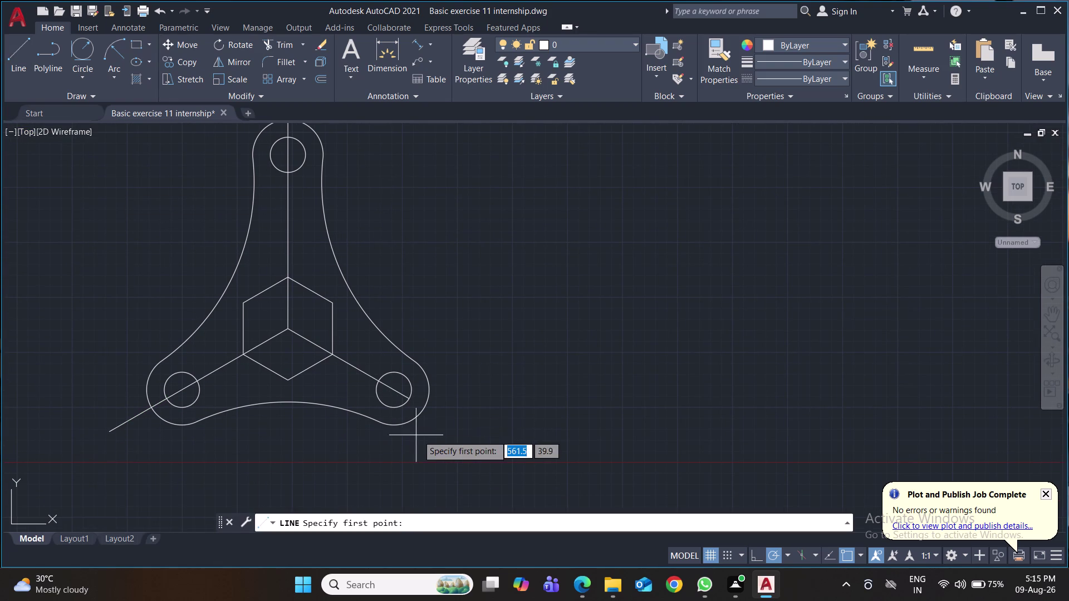
click(410, 402)
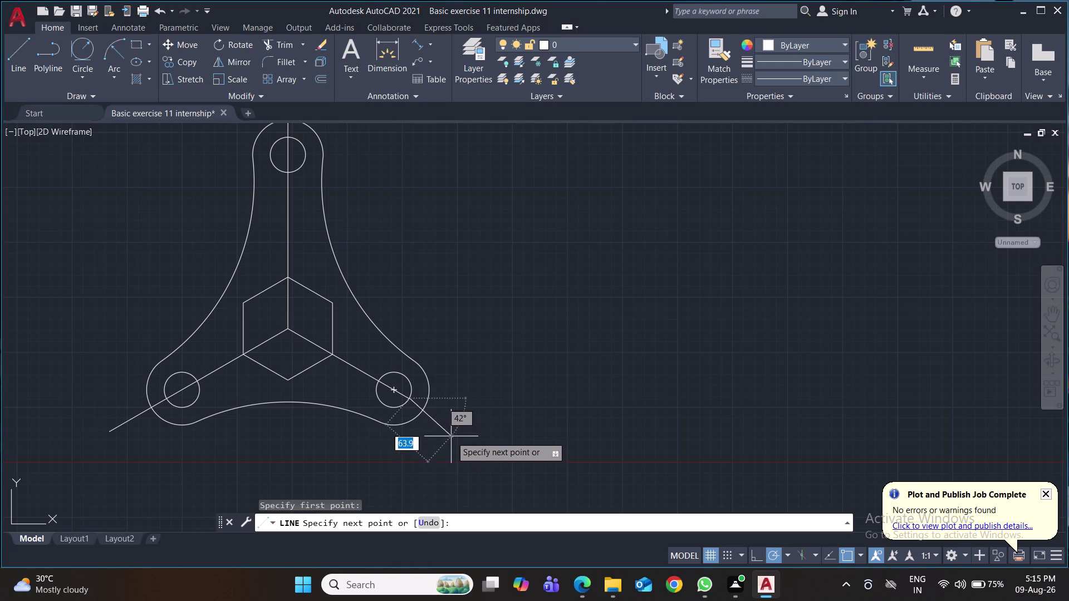
key(Escape)
click(15, 62)
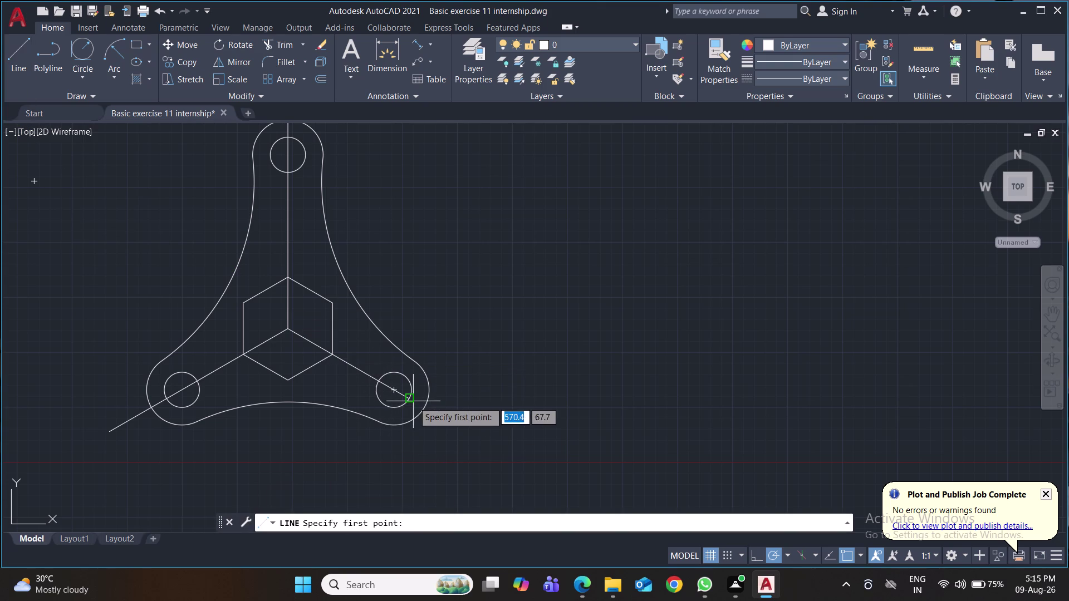
click(408, 401)
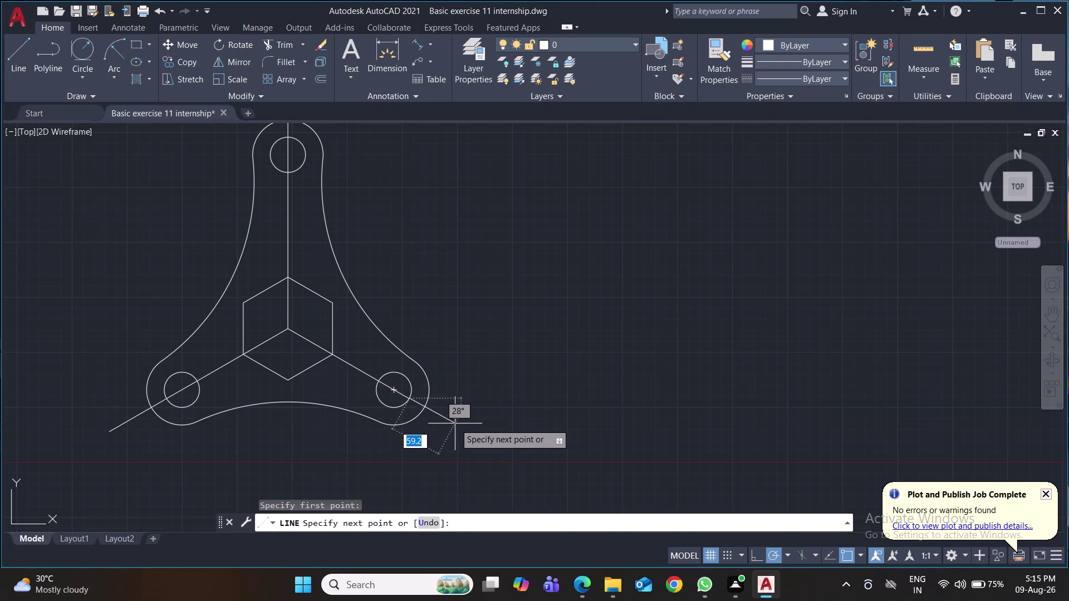
key(Escape)
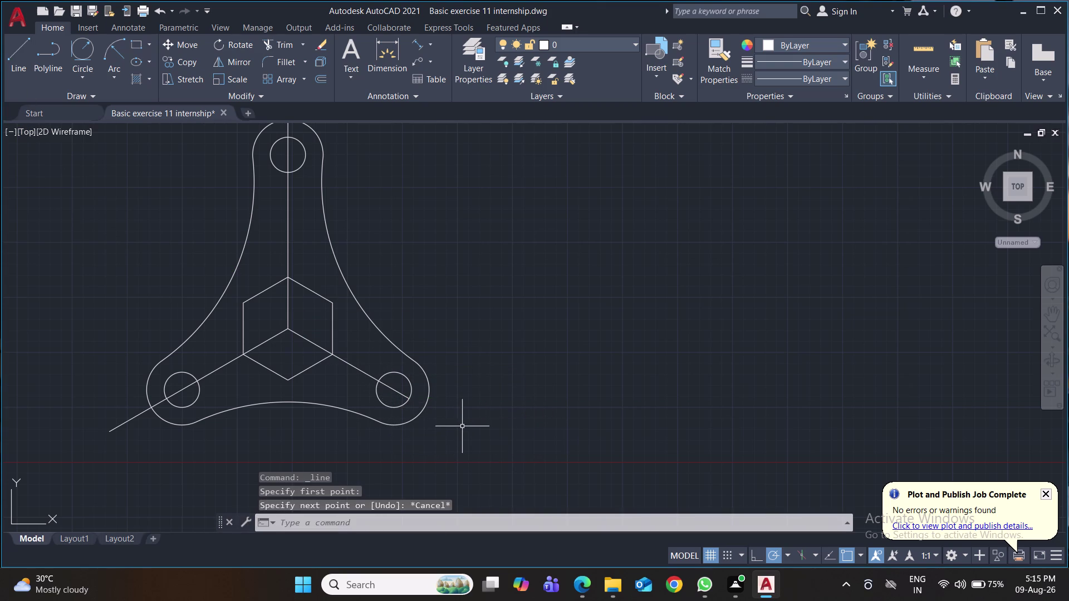
key(l)
key(Return)
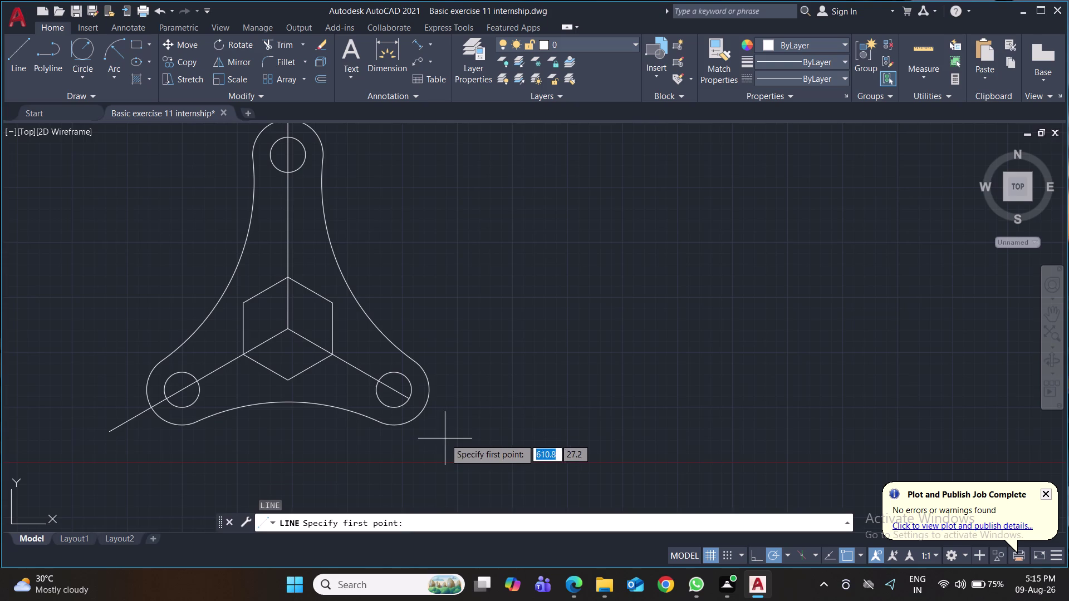
scroll(up, 3)
click(354, 348)
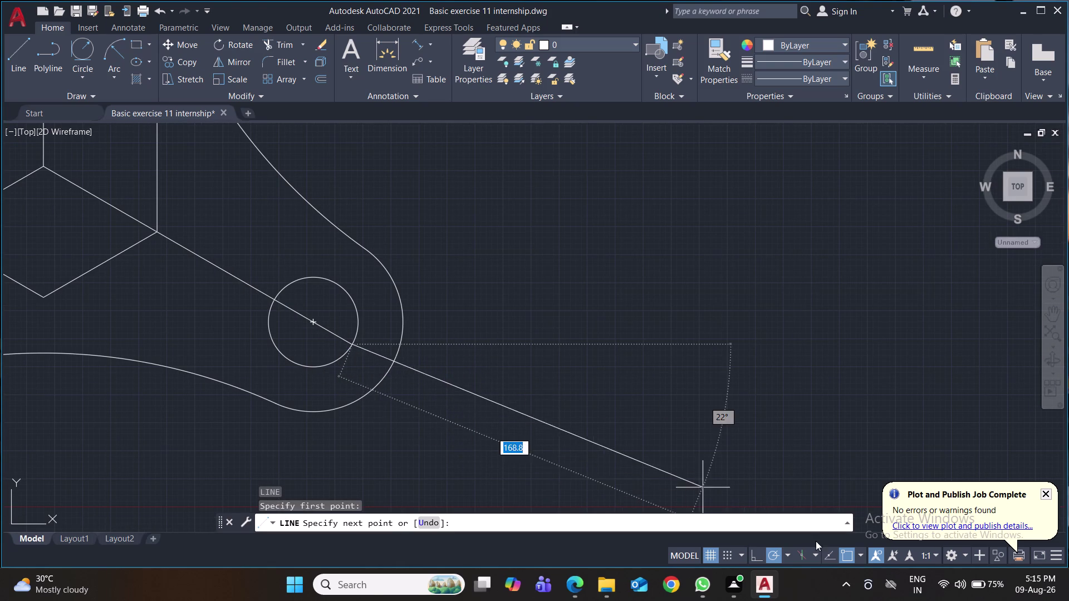
click(434, 392)
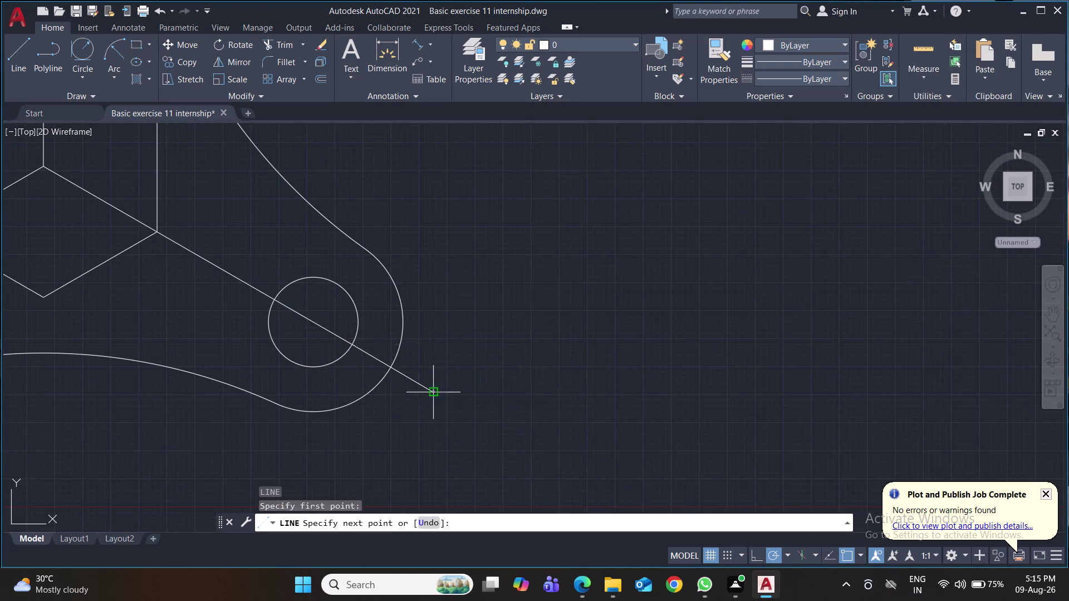
key(Return)
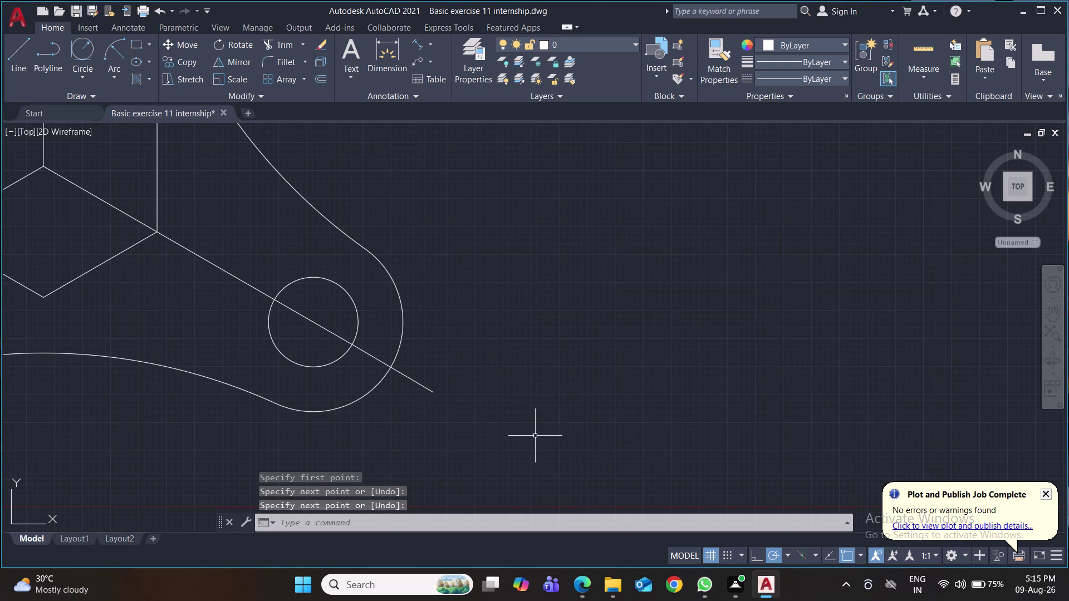
scroll(down, 3)
middle_drag(542, 424, 592, 409)
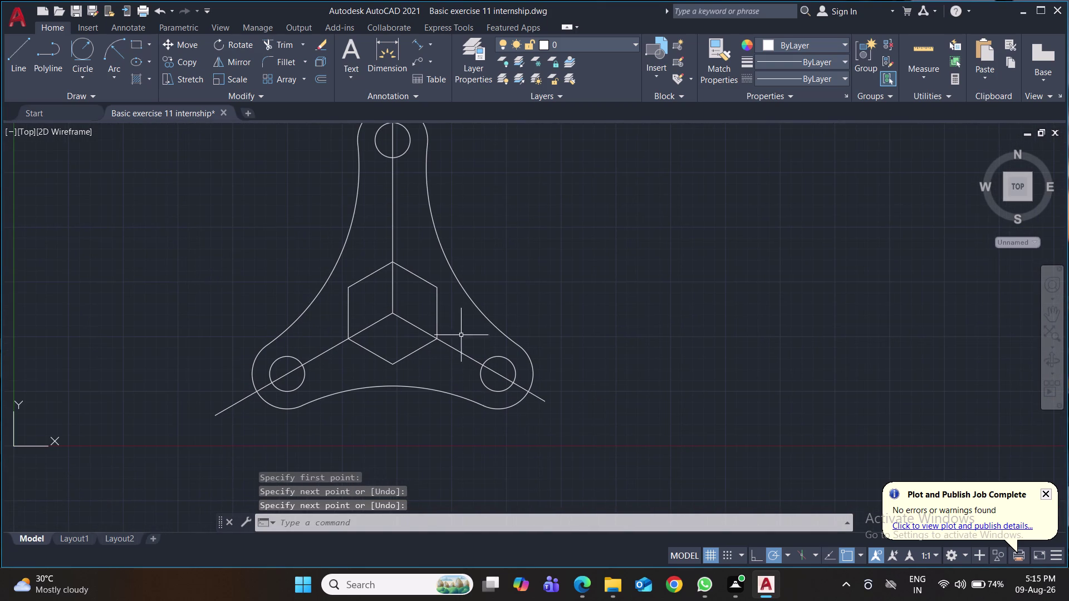
Select the vertical, lower-arm and extension centre line segments.
click(423, 328)
click(376, 324)
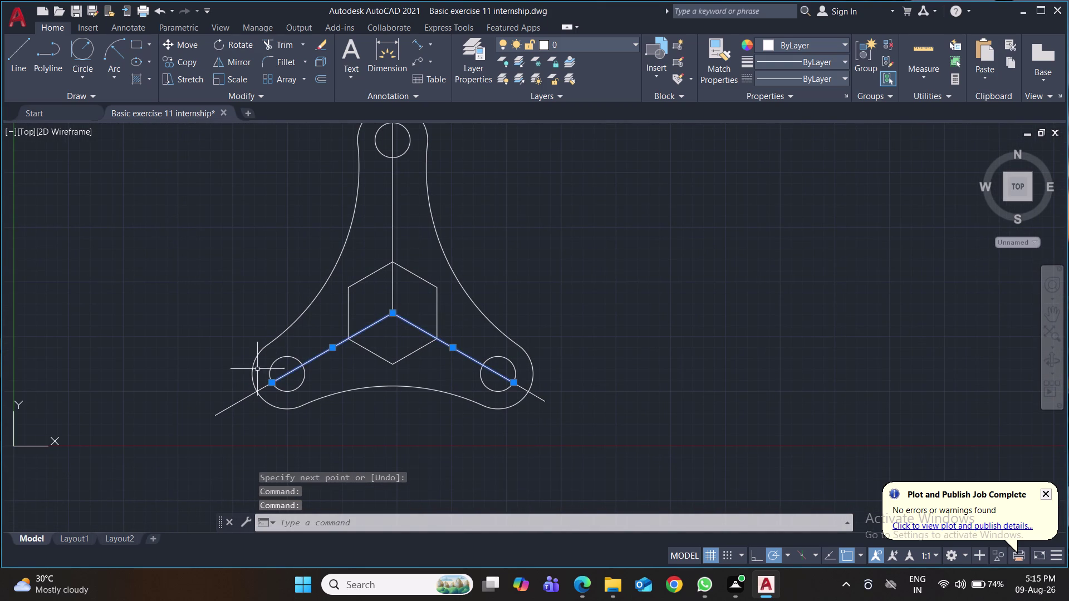
click(235, 403)
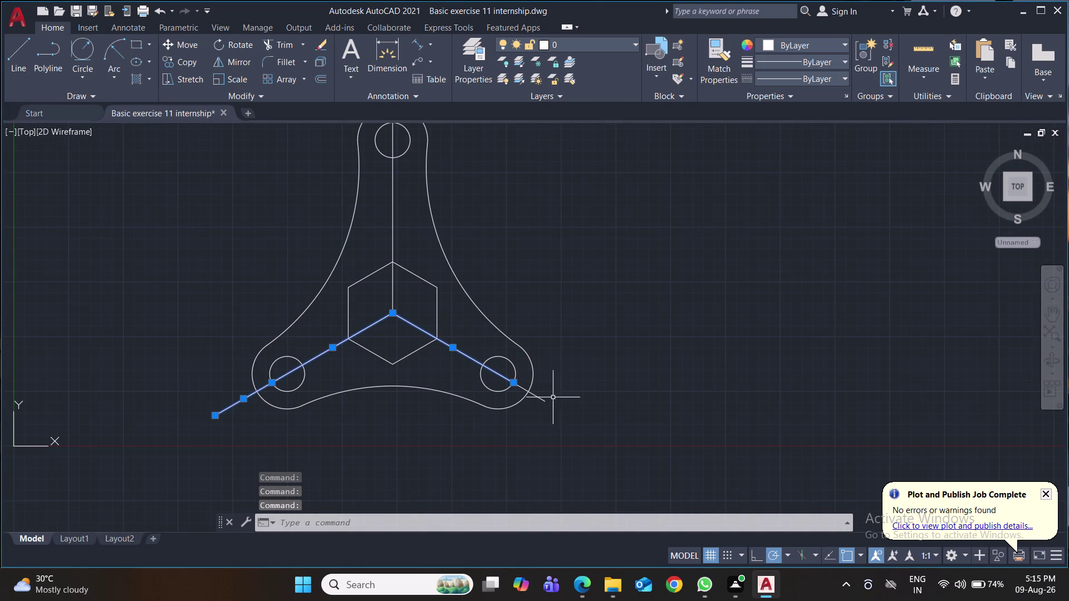
click(543, 399)
click(394, 232)
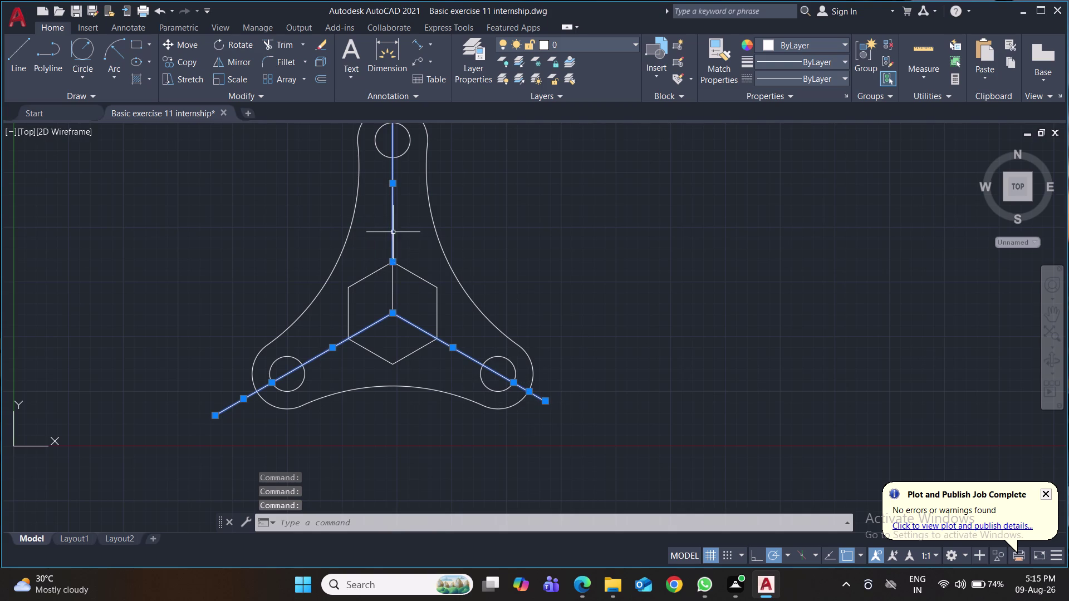
click(391, 290)
middle_drag(540, 245, 540, 275)
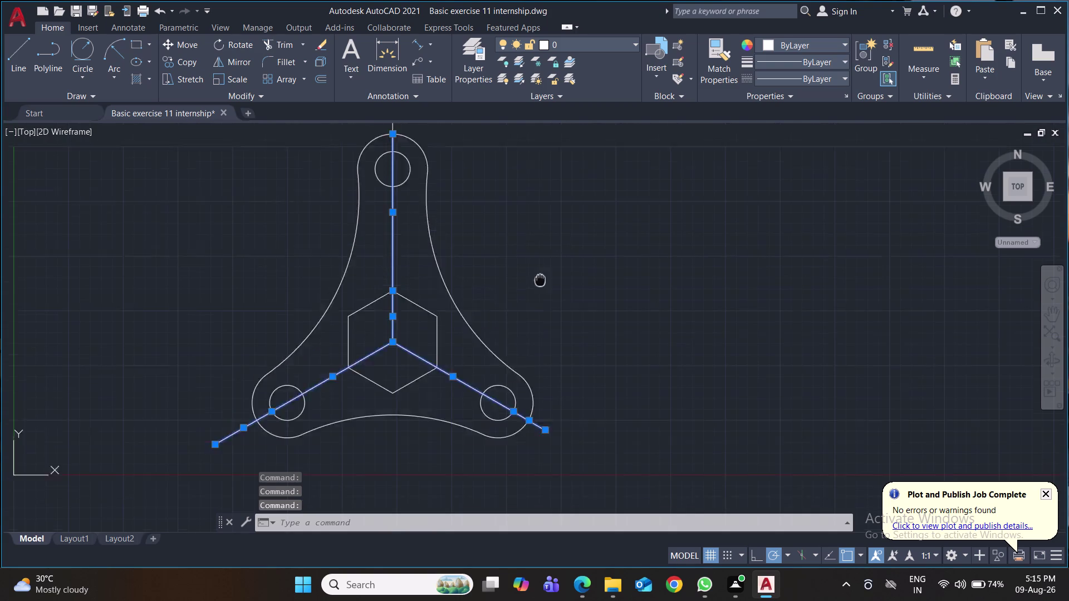
middle_drag(540, 275, 540, 392)
click(393, 235)
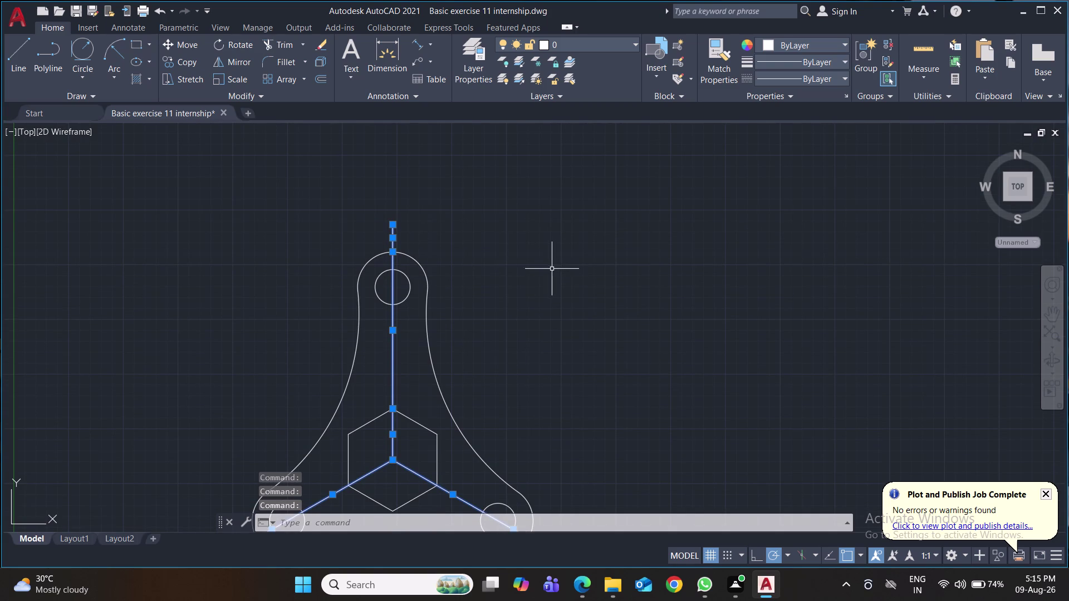
scroll(down, 3)
middle_drag(546, 342, 446, 234)
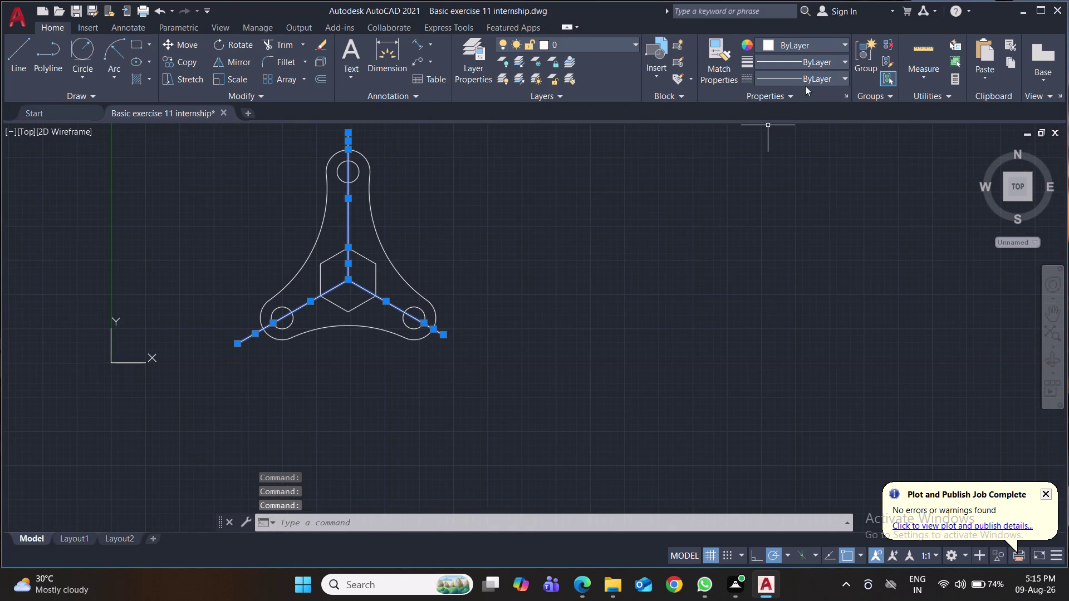
Open the Linetype Manager from the Properties linetype list.
click(842, 80)
click(824, 146)
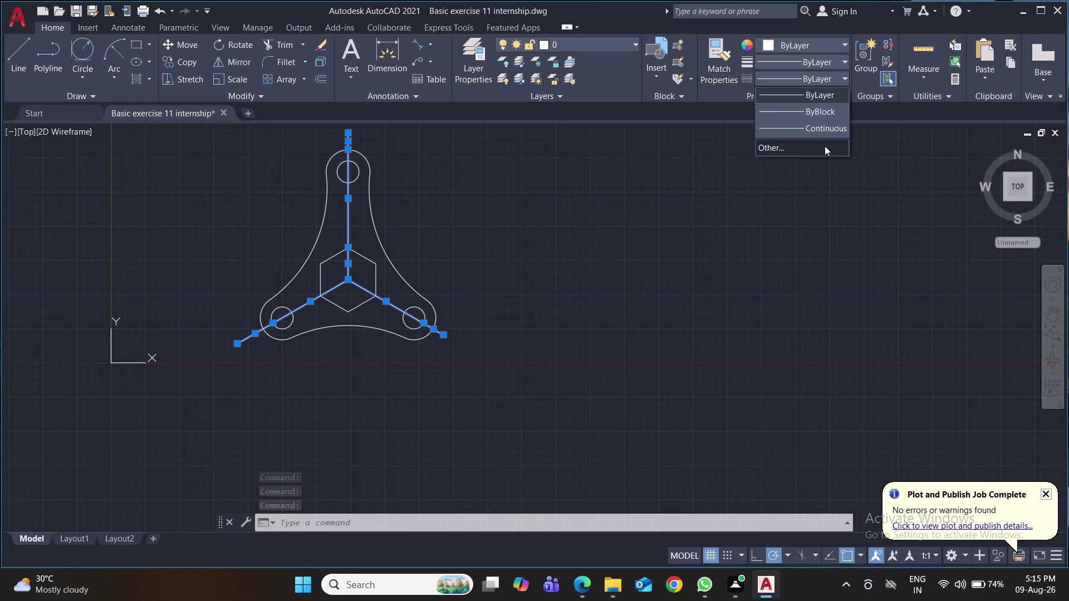
click(658, 176)
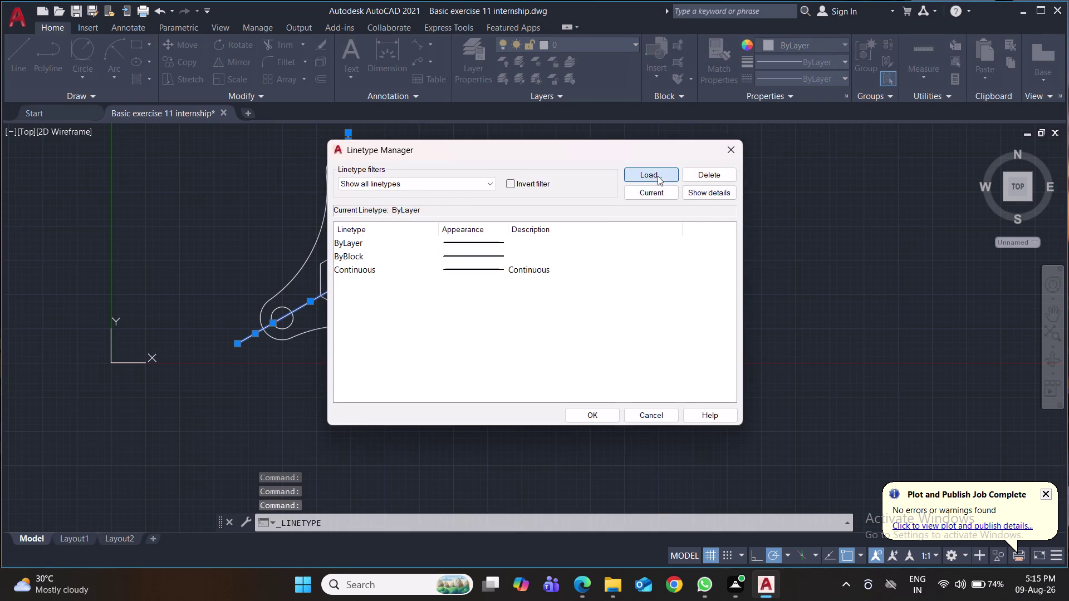
Pick CENTER from the available linetypes, load it, and close the Linetype Manager.
scroll(down, 3)
scroll(up, 3)
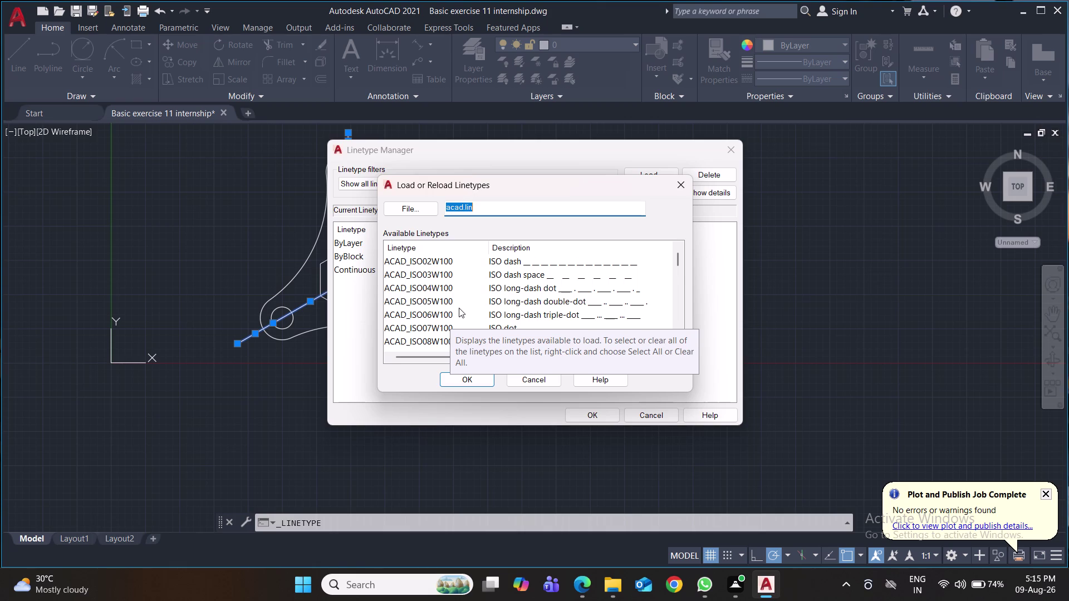
scroll(down, 3)
scroll(down, 3)
scroll(down, 3)
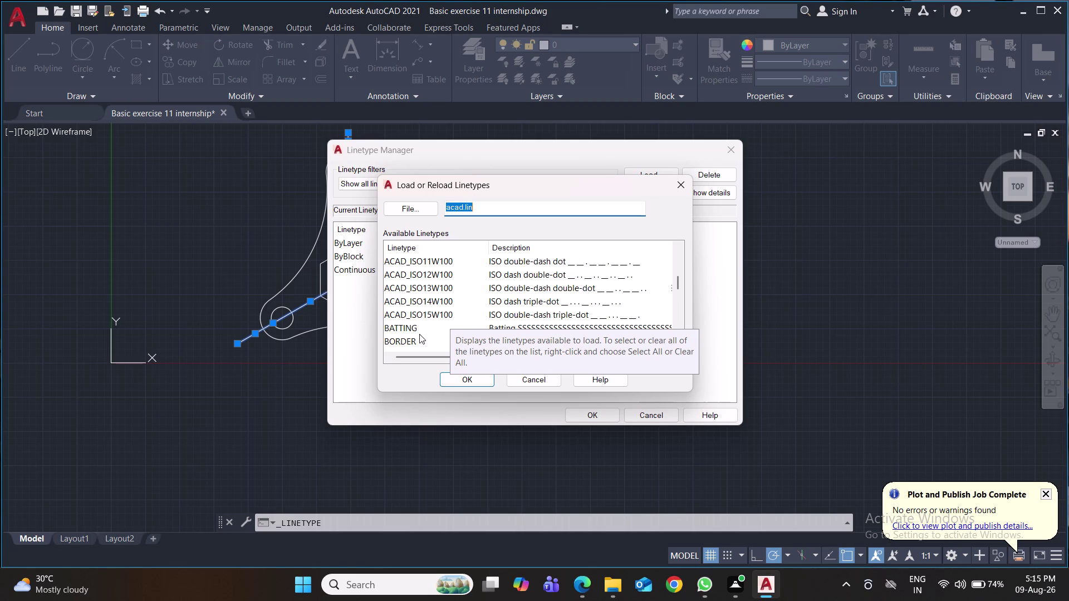
click(402, 337)
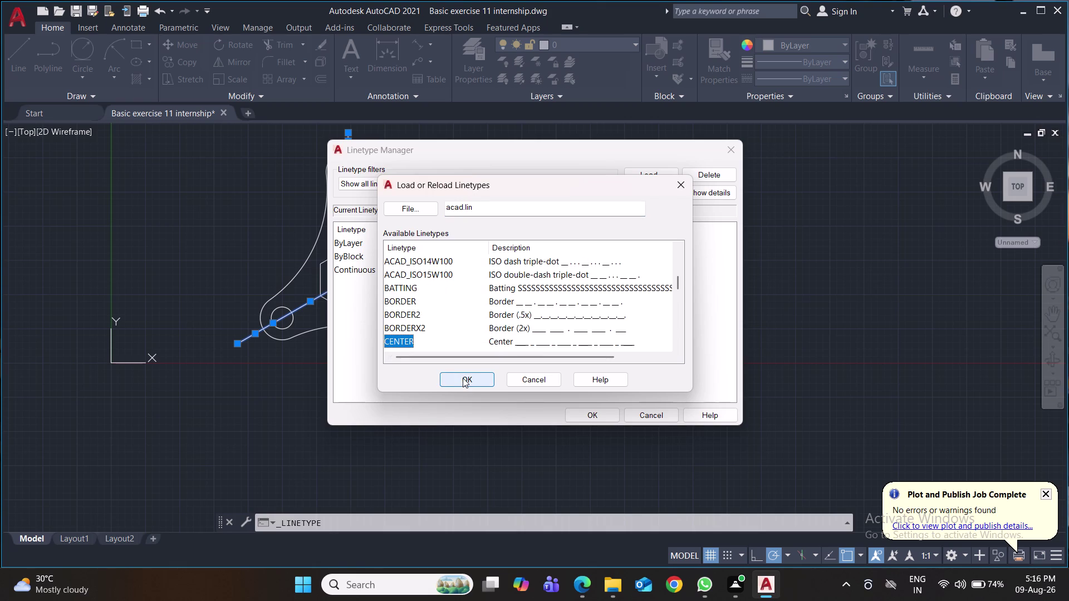
click(462, 378)
click(570, 274)
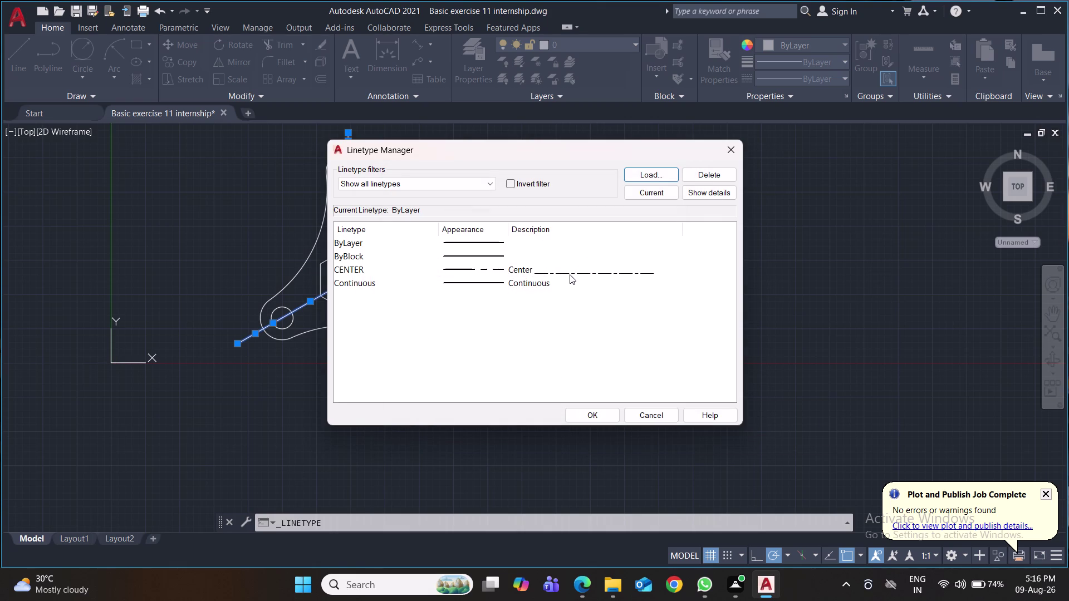
click(584, 412)
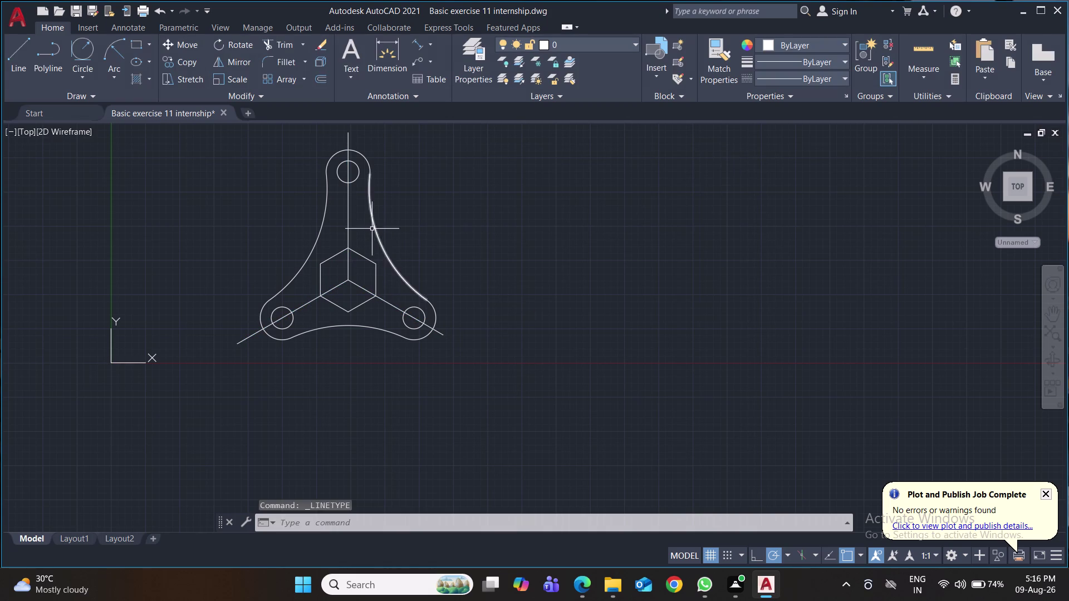
Reselect all the centre line segments and extensions on the plate.
click(348, 222)
scroll(up, 3)
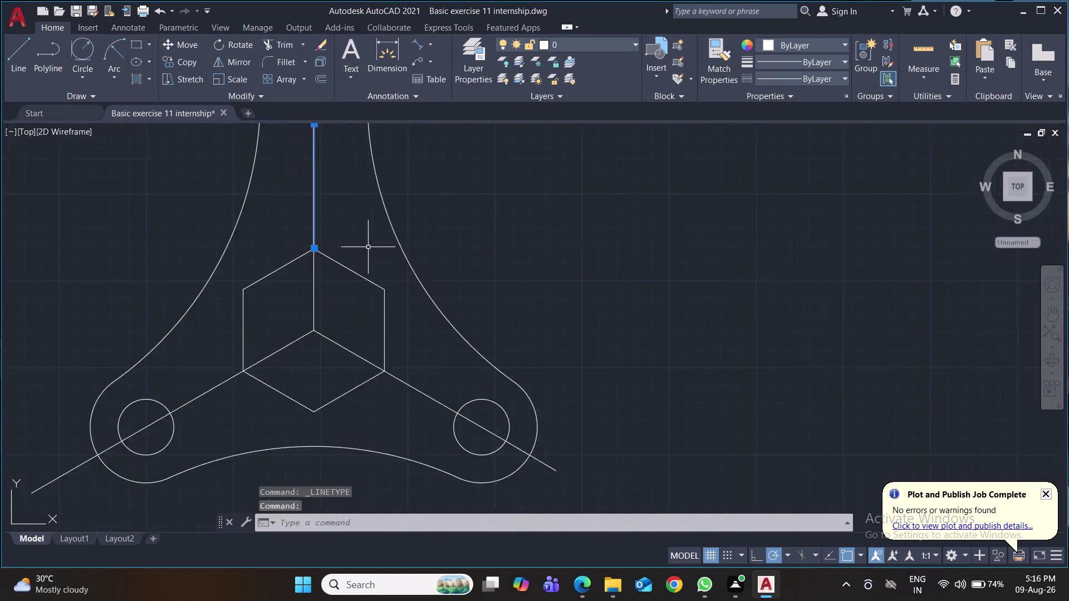
scroll(up, 3)
scroll(down, 3)
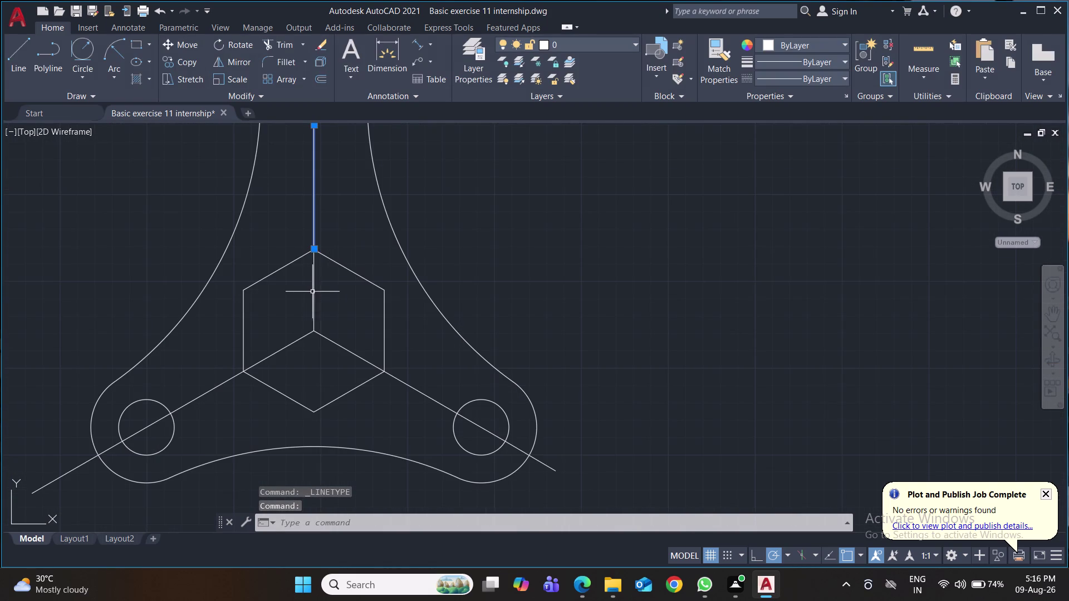
click(314, 293)
click(338, 329)
click(289, 347)
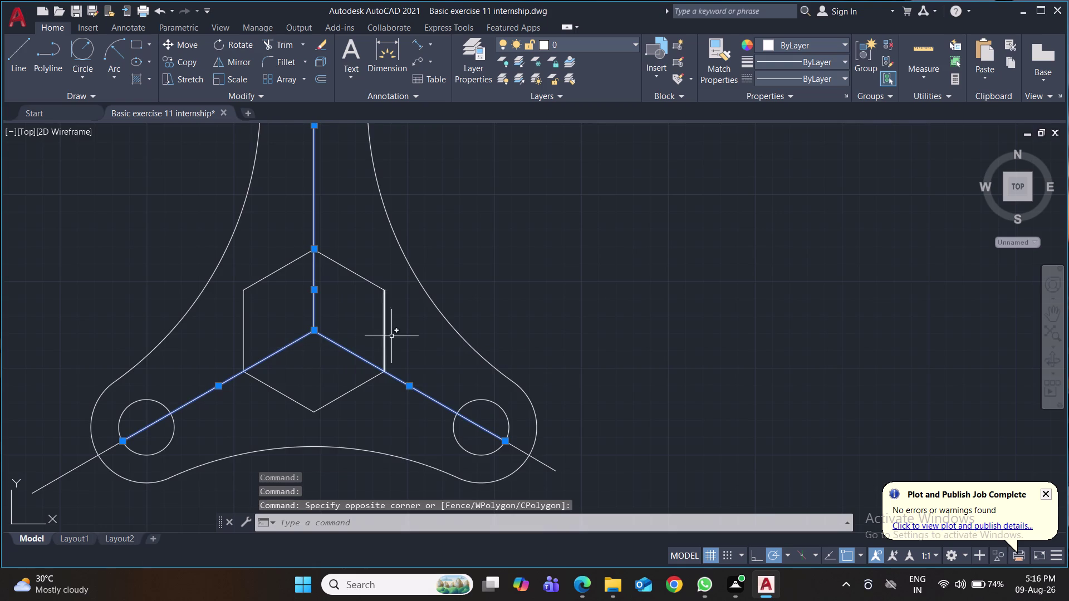
scroll(down, 3)
click(469, 409)
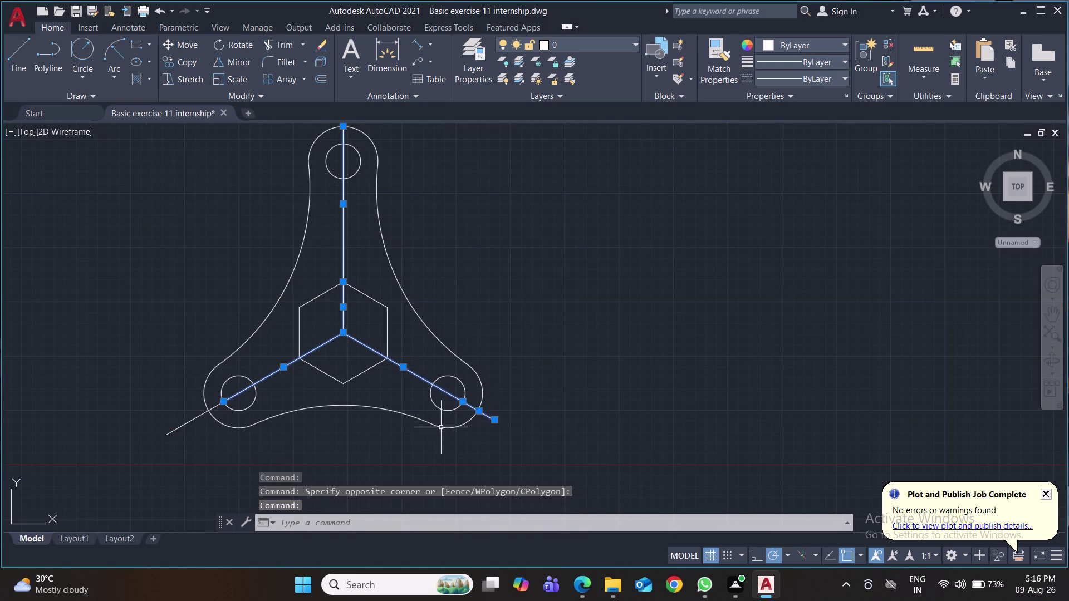
click(172, 435)
middle_drag(584, 287, 574, 369)
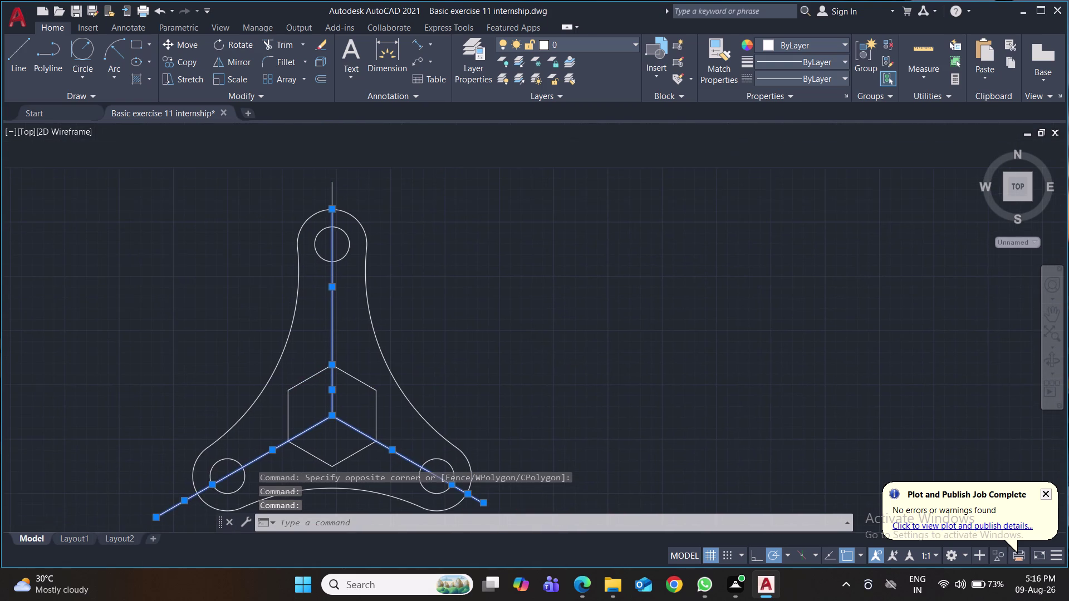
click(332, 189)
scroll(down, 3)
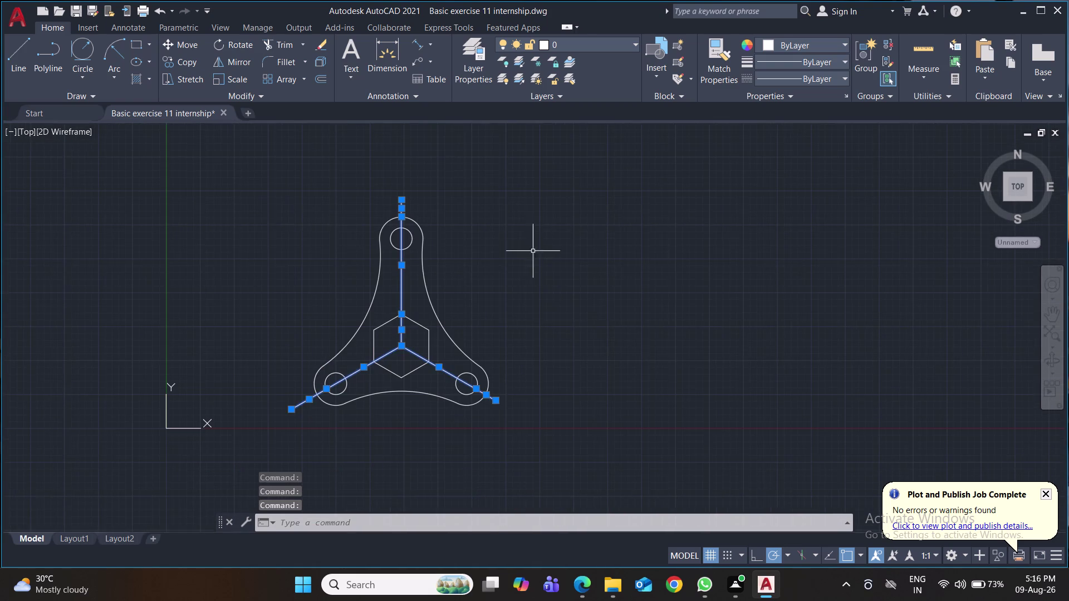
middle_drag(529, 250, 505, 229)
Apply the CENTER linetype to them, save, and zoom in to check the dashes.
click(823, 78)
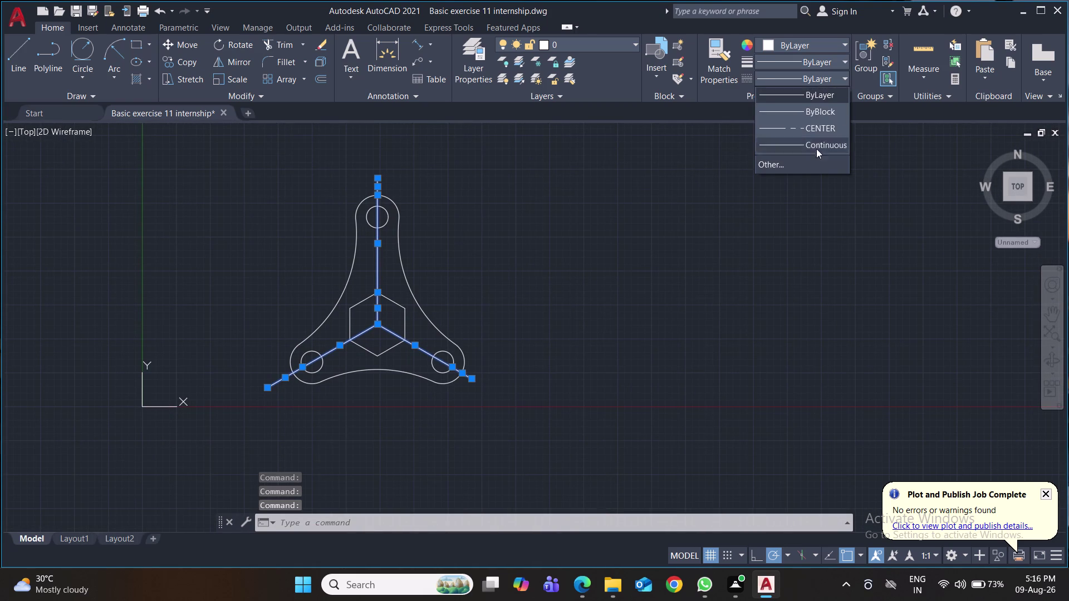
click(816, 130)
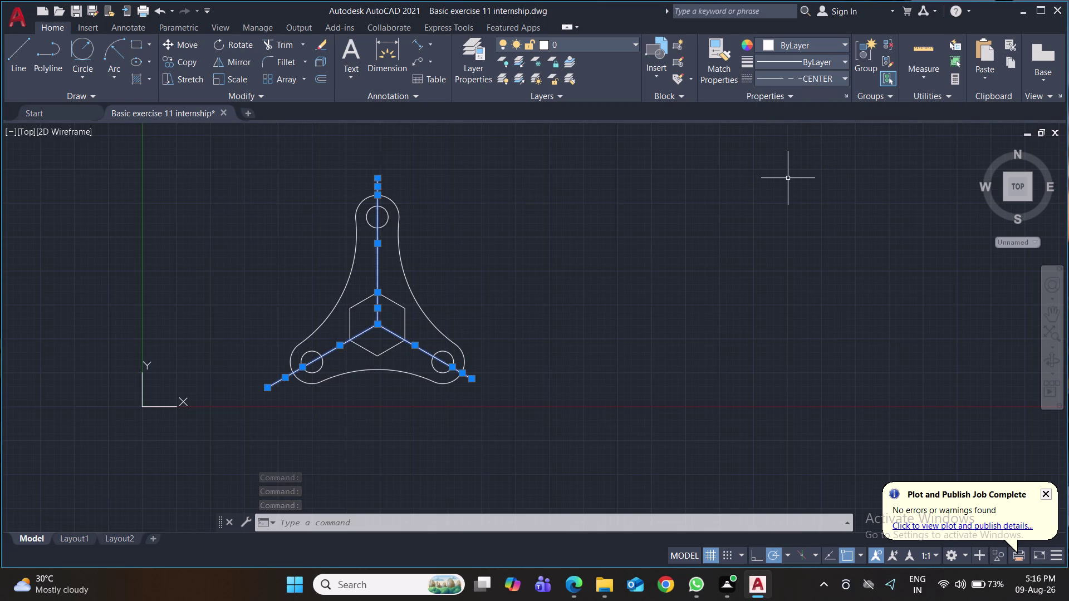
key(ctrl+s)
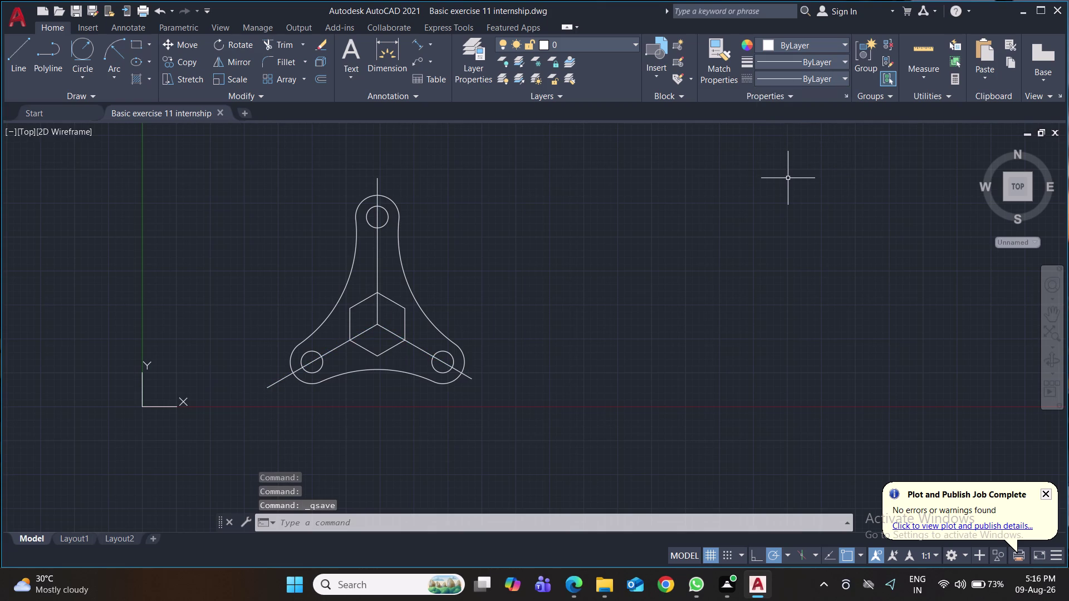
scroll(up, 3)
middle_drag(470, 295, 583, 300)
scroll(up, 3)
scroll(up, 3)
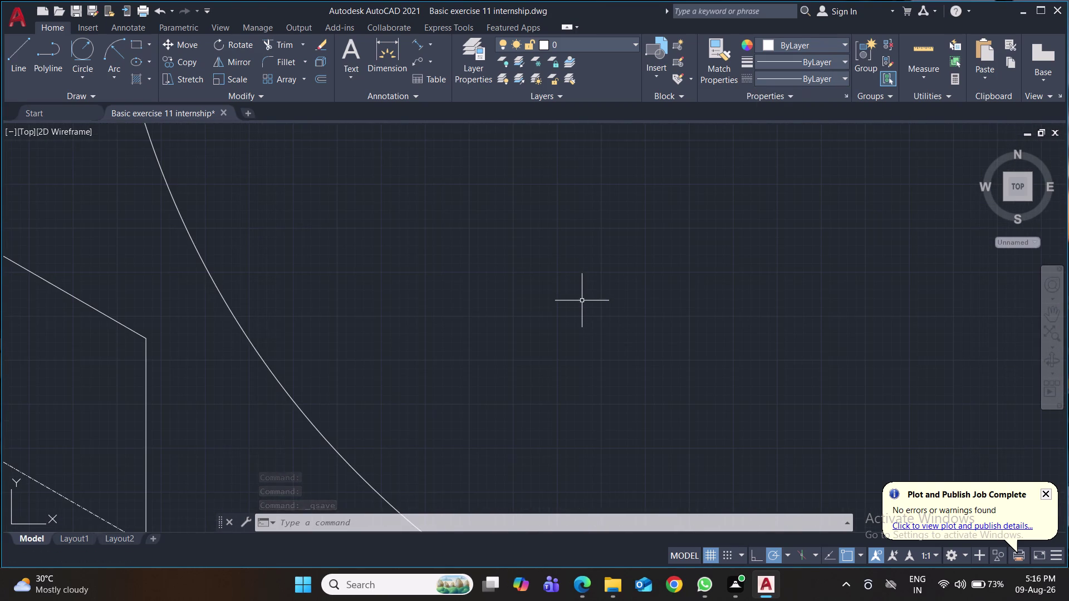
scroll(down, 3)
middle_click(626, 301)
scroll(down, 3)
scroll(down, 3)
middle_drag(615, 314, 611, 294)
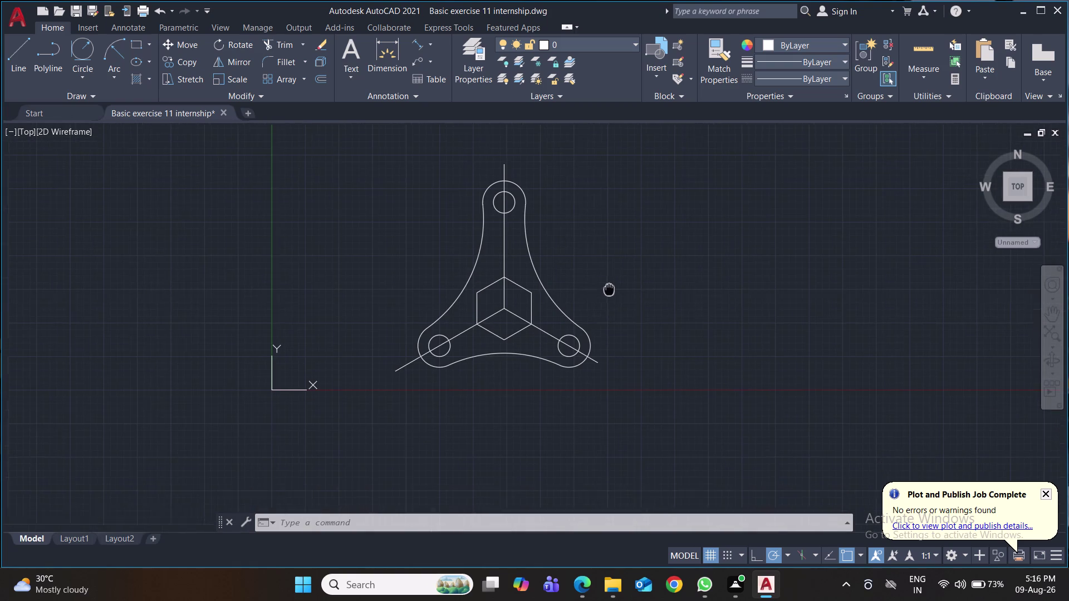
middle_drag(610, 294, 539, 277)
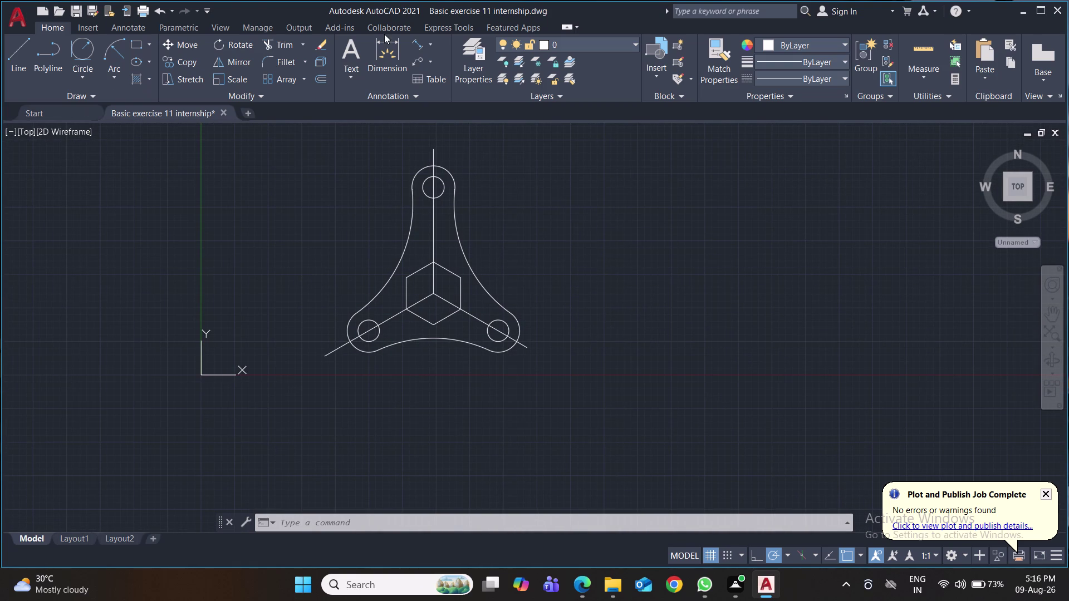
Place an aligned dimension measuring up from the plate centre to a hole centre.
click(420, 40)
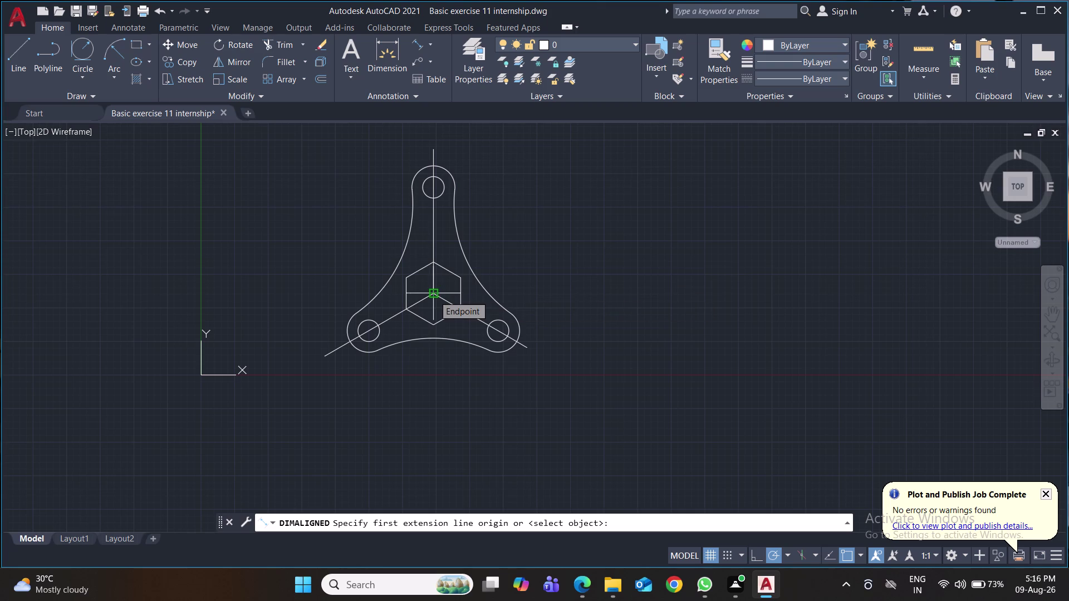
click(435, 327)
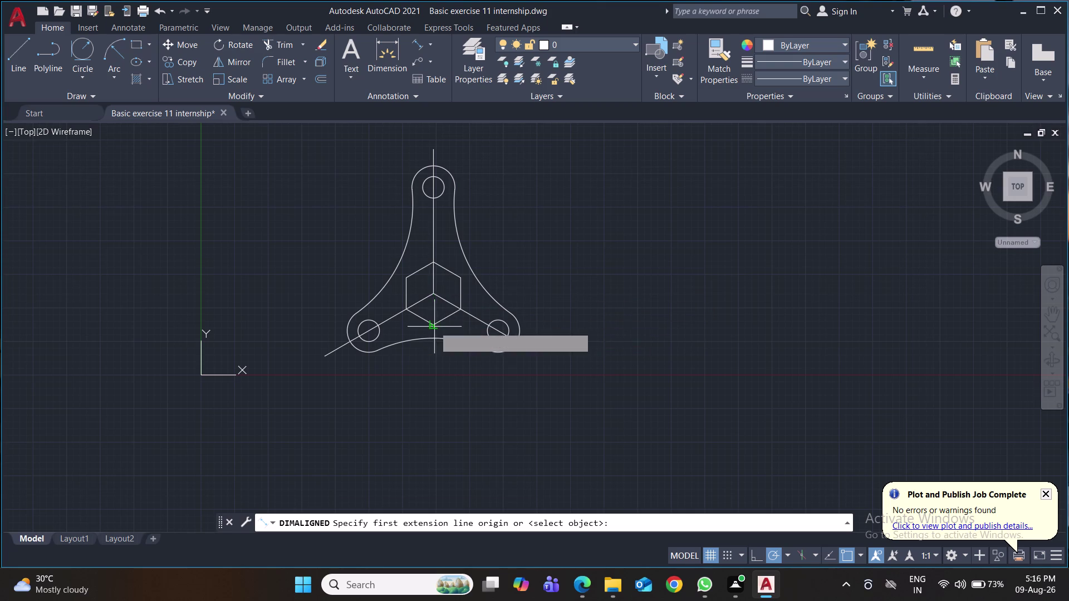
click(434, 263)
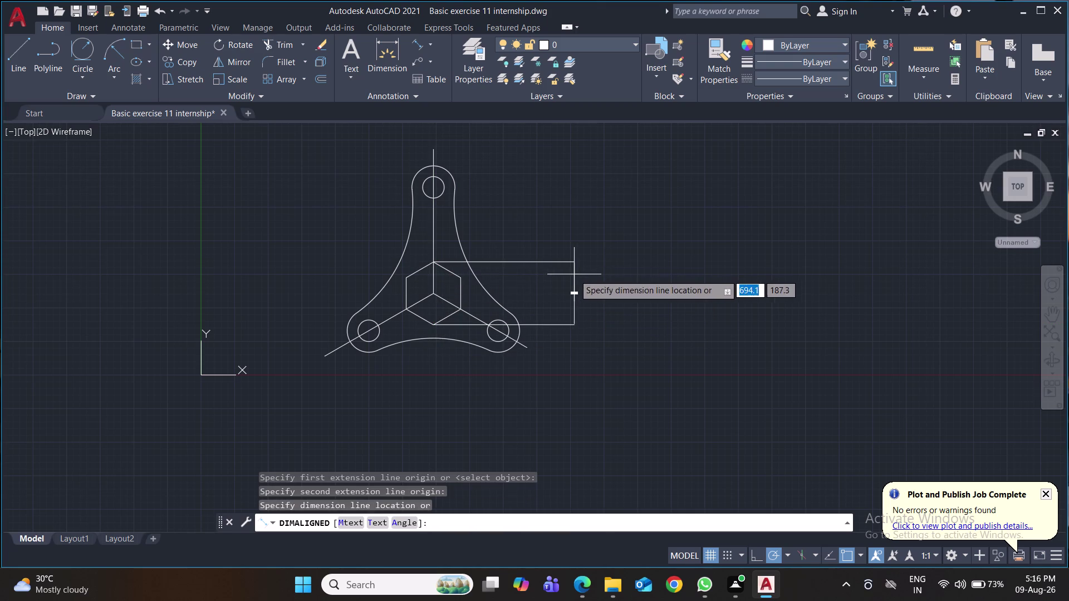
click(574, 274)
click(1051, 338)
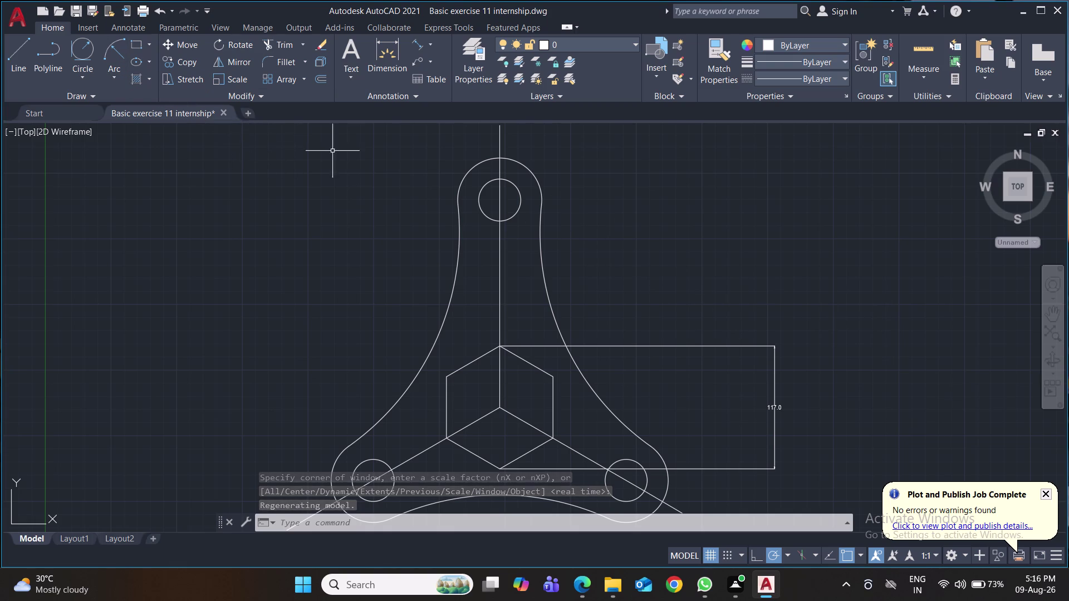
Add the 139.0 aligned dimension to the hexagon's top corner, right of the plate.
click(414, 43)
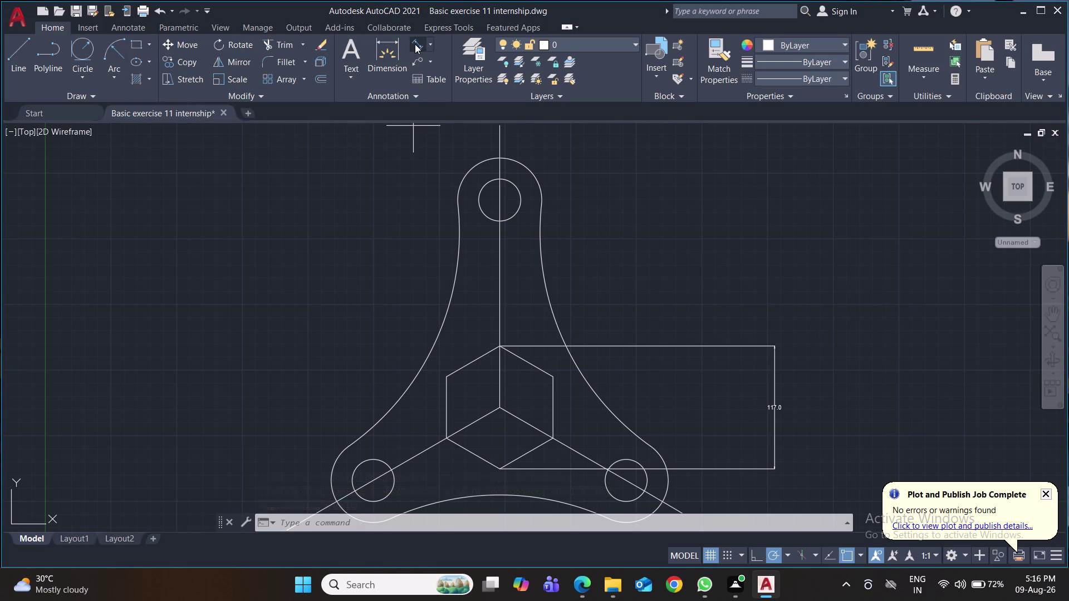
click(500, 199)
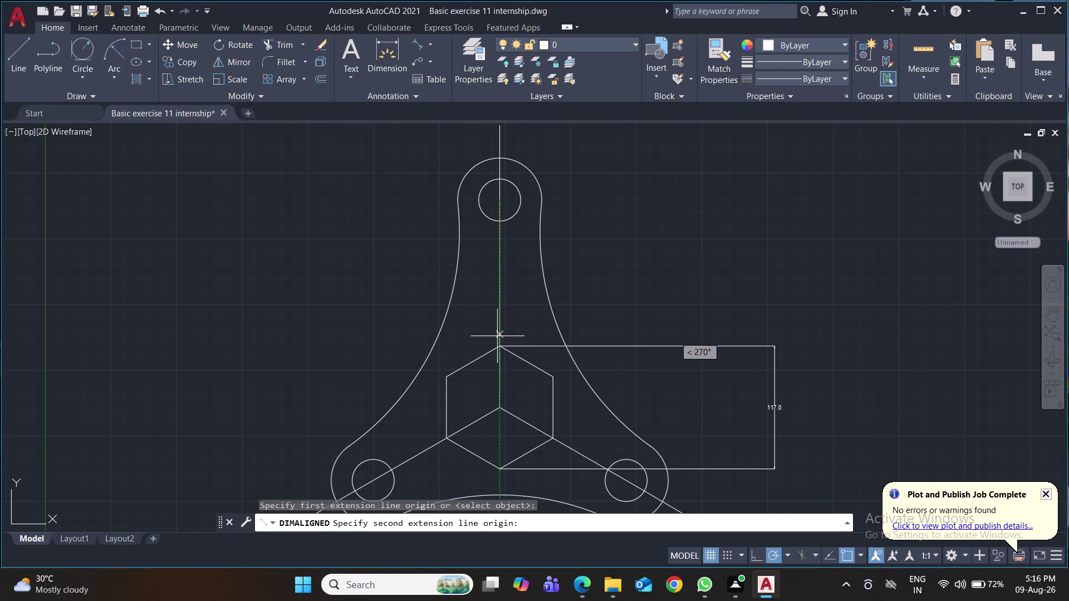
click(500, 345)
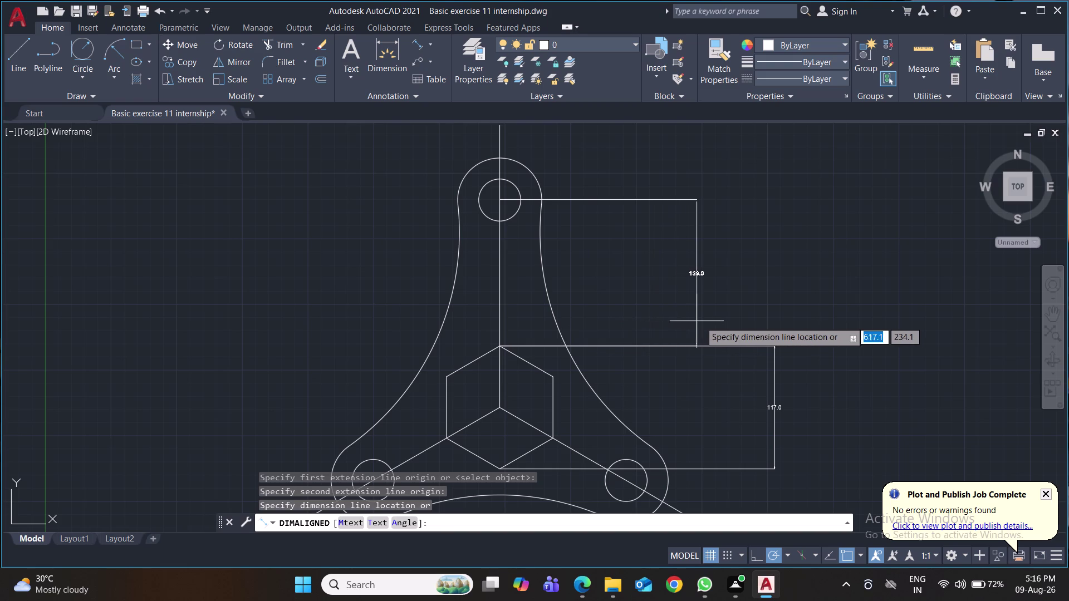
click(765, 321)
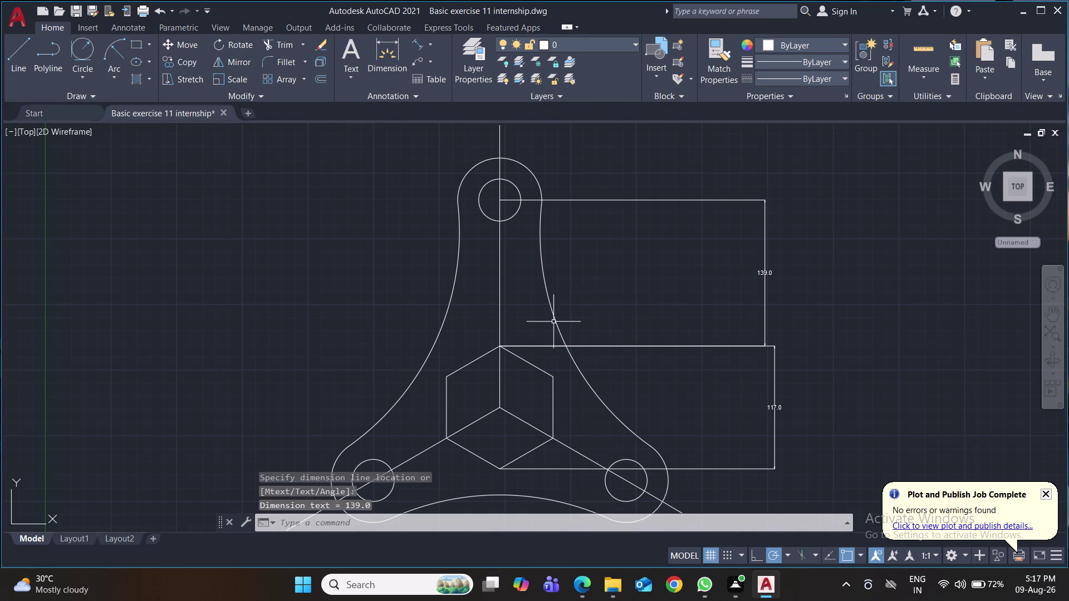
click(434, 43)
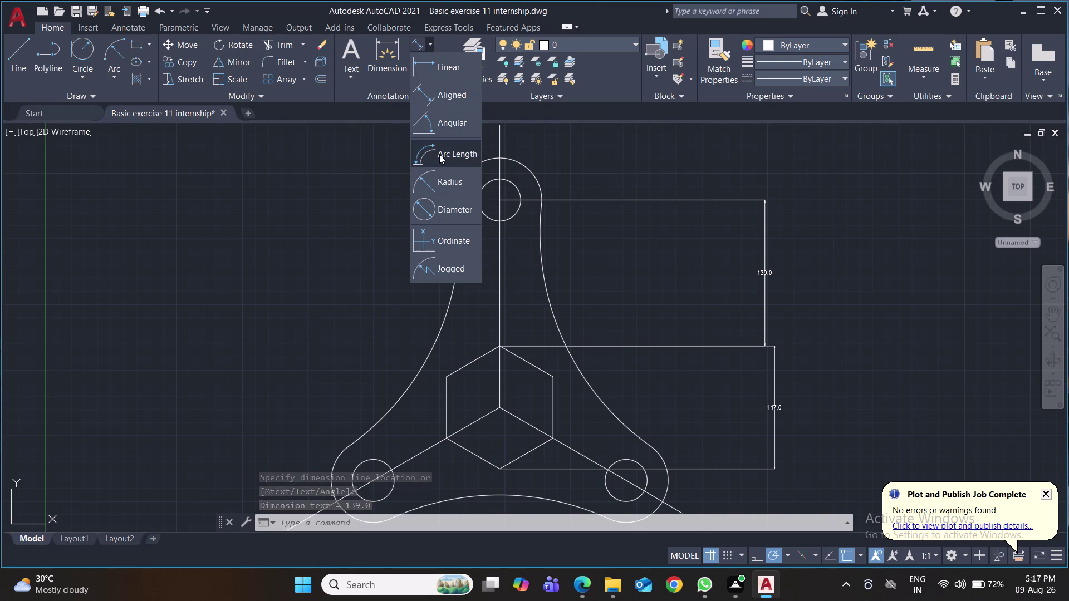
Label radii R250.0 left of the plate, R20.0 above the top hole, R40.0 above the lobe.
click(442, 194)
click(432, 344)
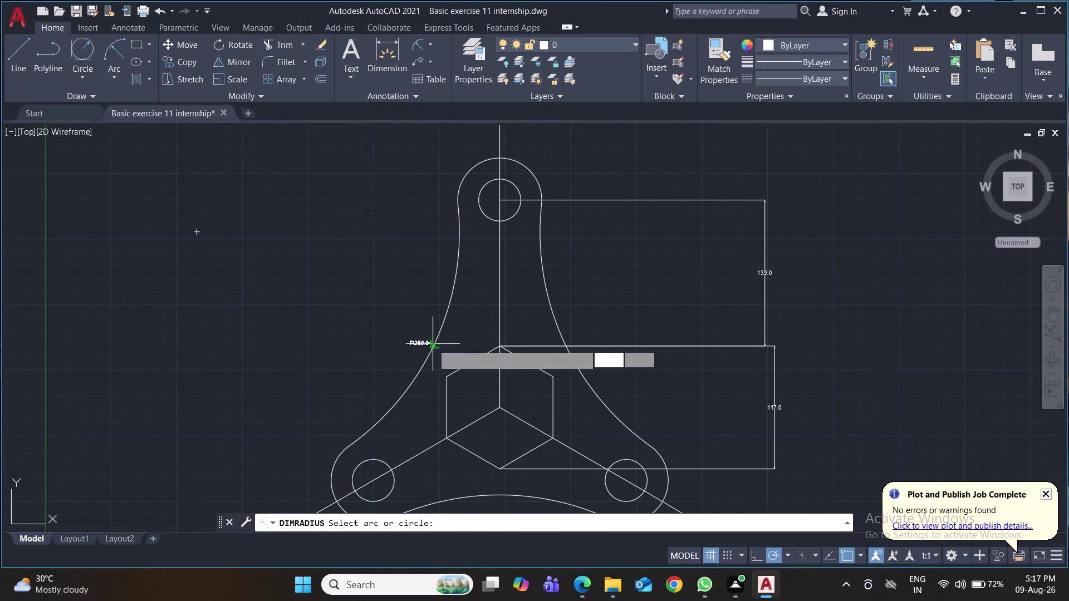
click(342, 298)
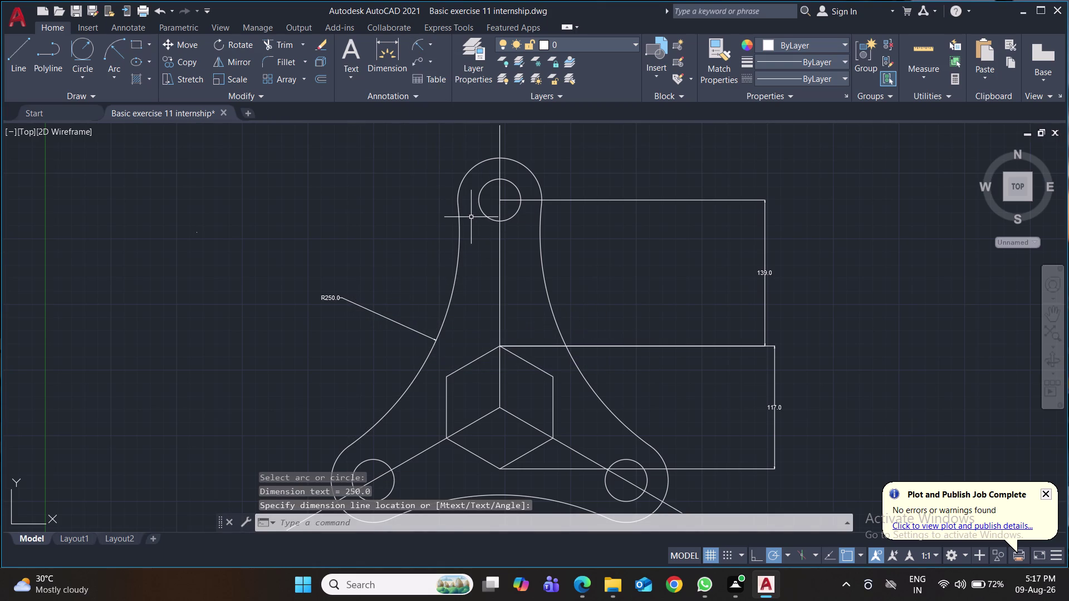
key(space)
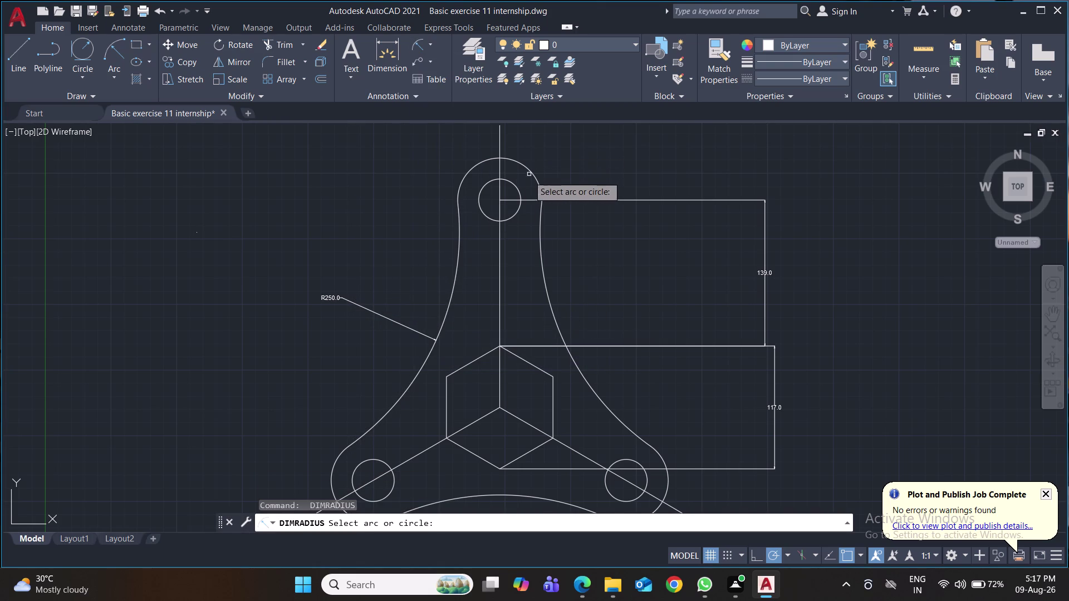
click(517, 188)
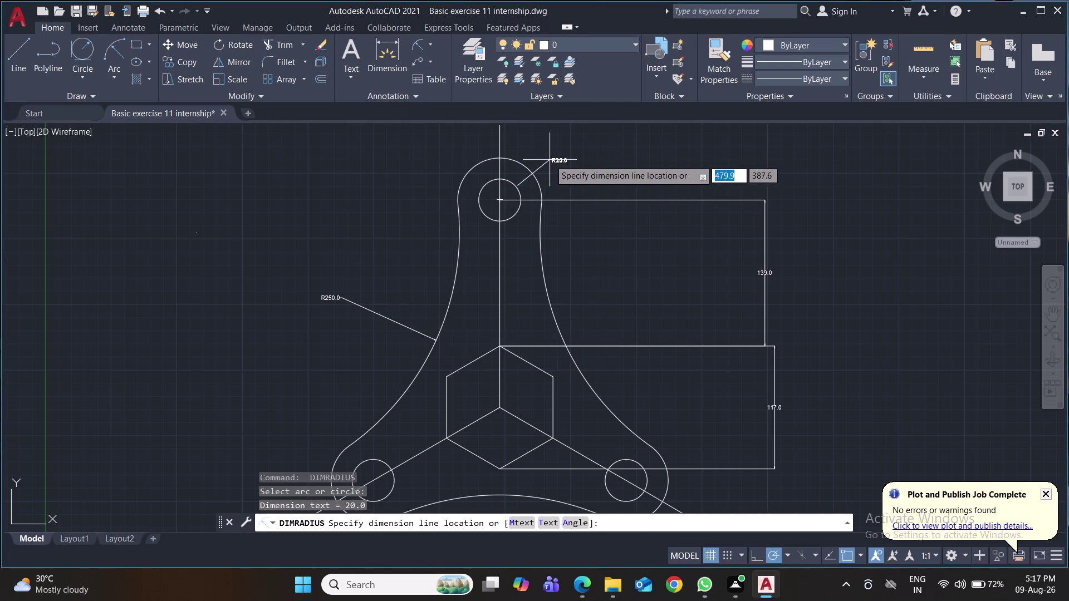
click(550, 160)
key(space)
click(520, 164)
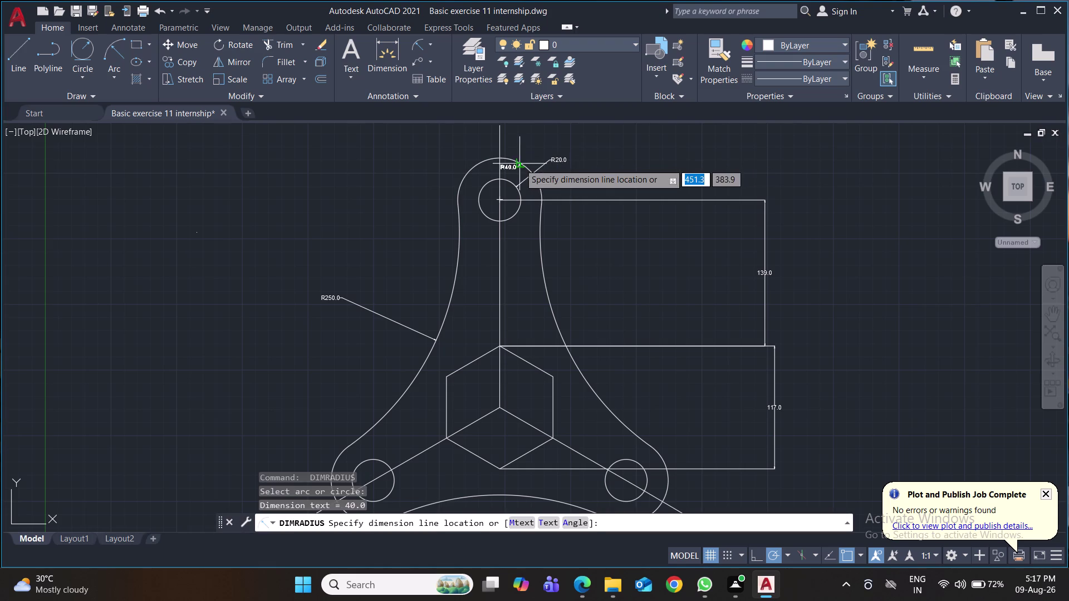
click(551, 141)
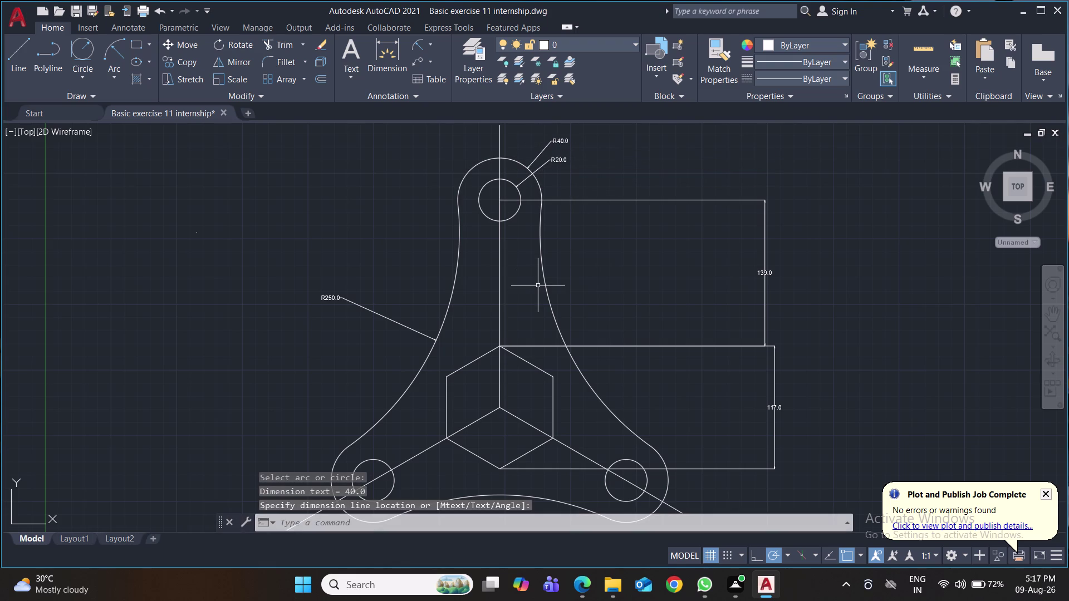
middle_drag(541, 280, 580, 258)
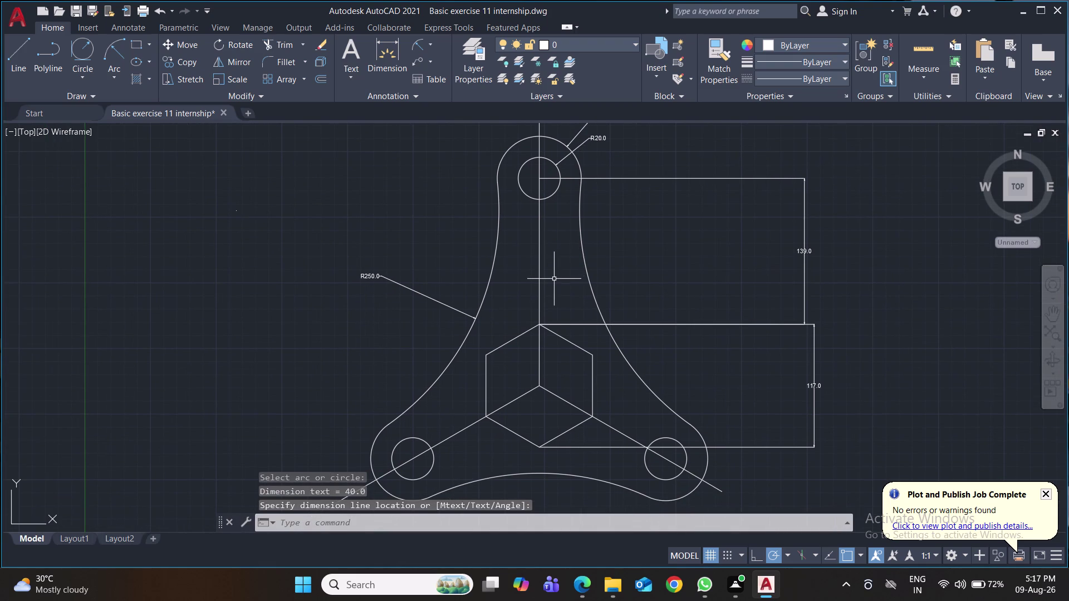
middle_drag(554, 279, 476, 257)
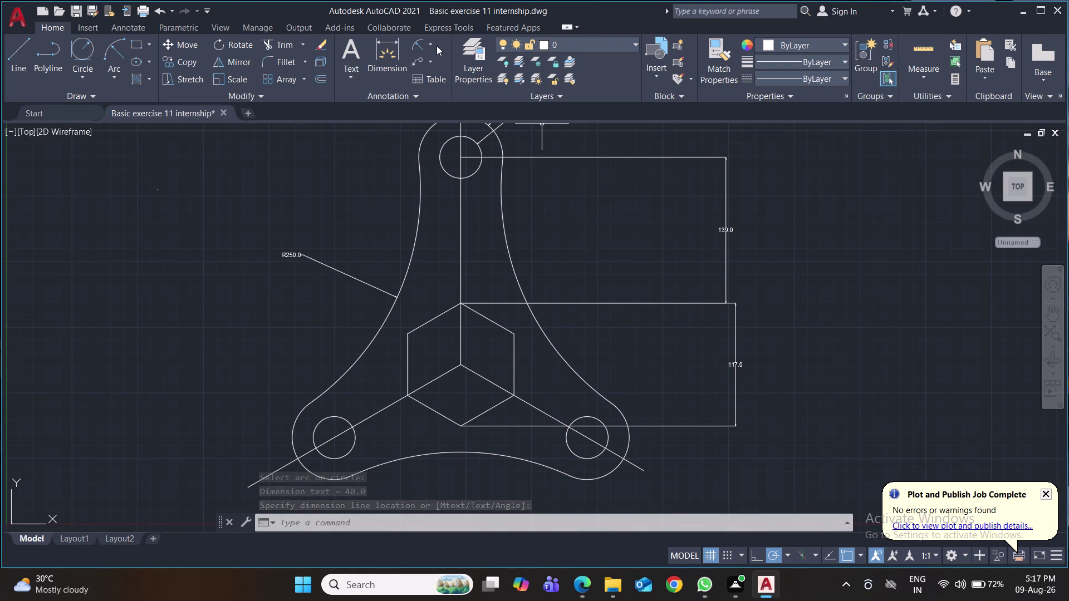
click(432, 43)
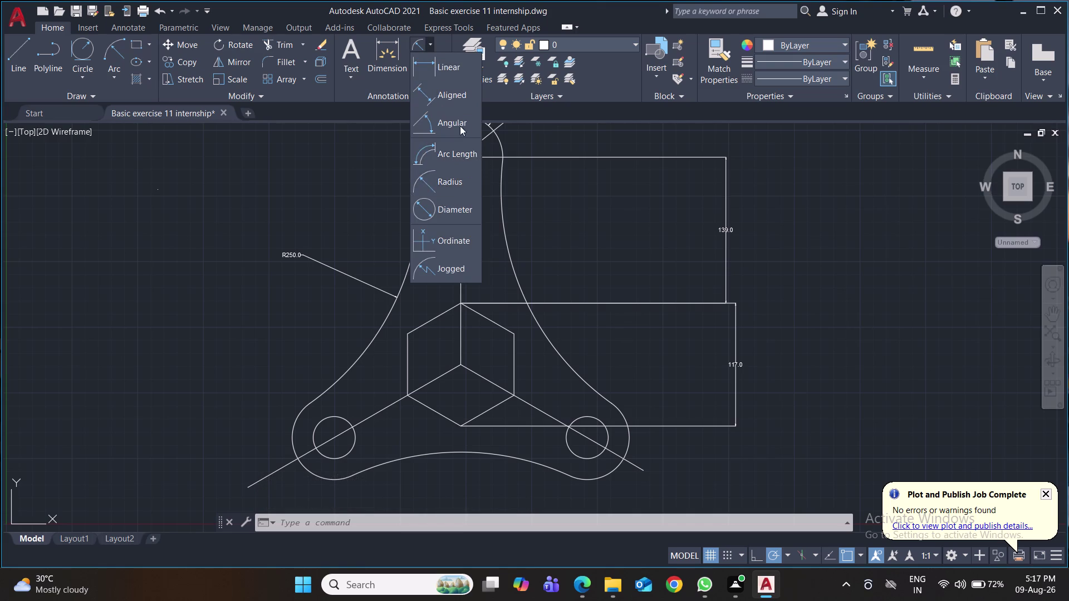
Place an angular dimension between centre lines, then delete it for reading 121°.
click(460, 123)
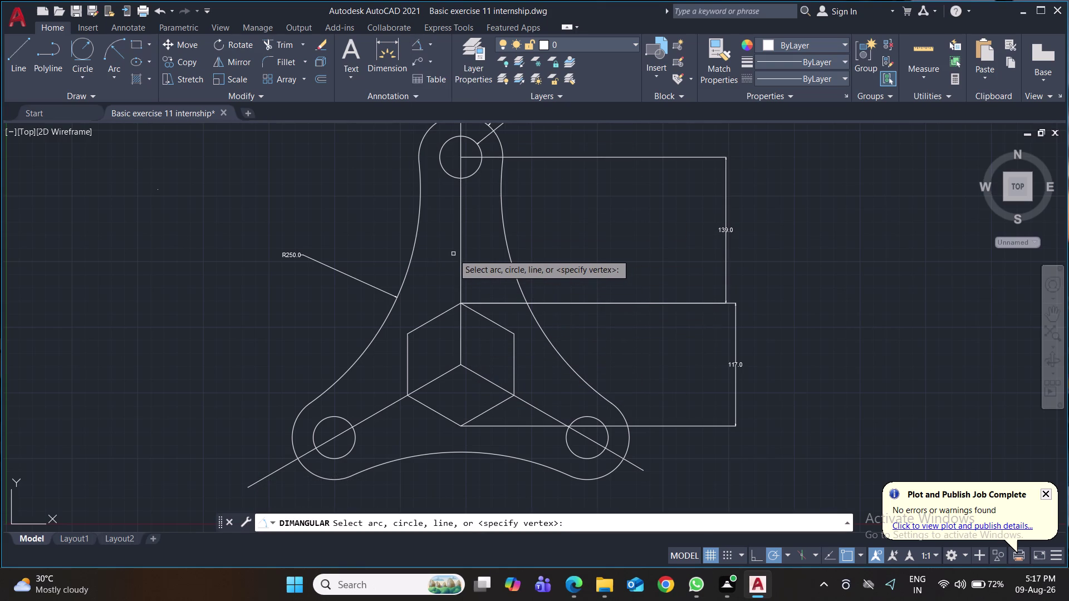
scroll(down, 3)
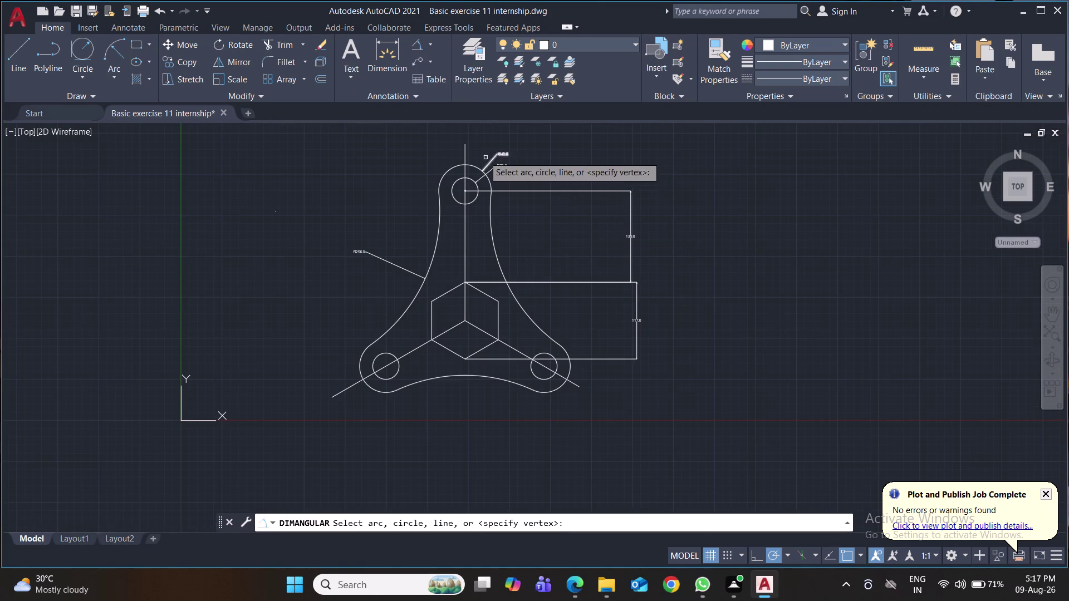
click(465, 153)
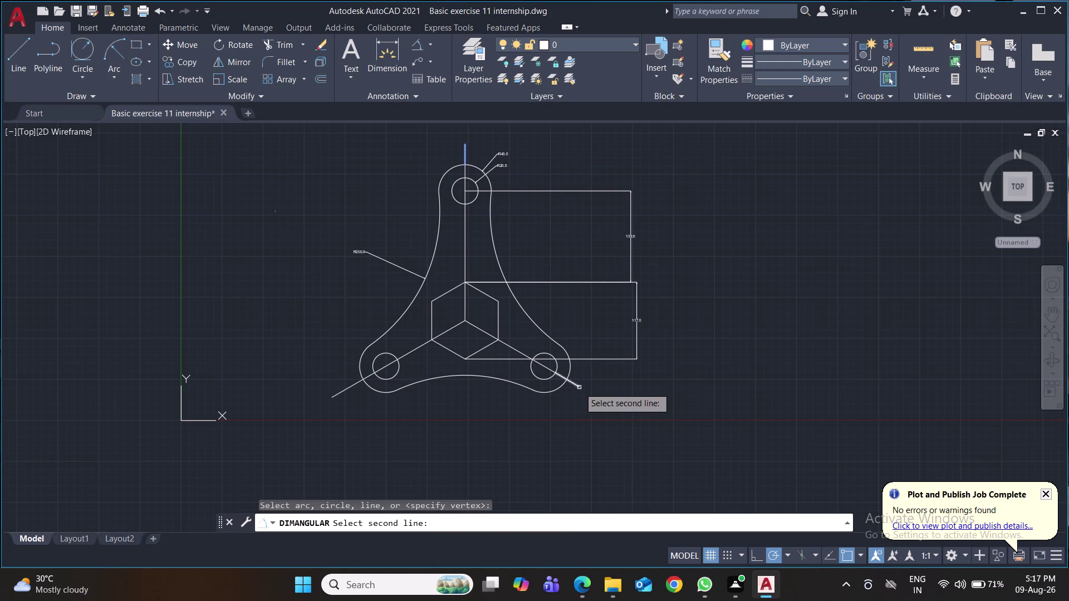
click(575, 384)
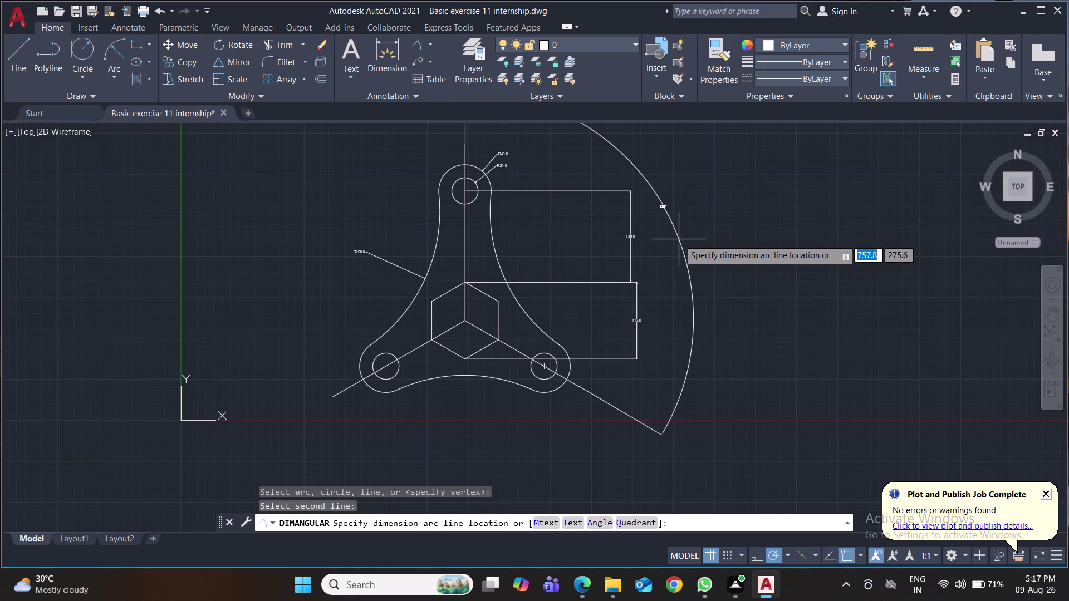
click(678, 240)
scroll(up, 3)
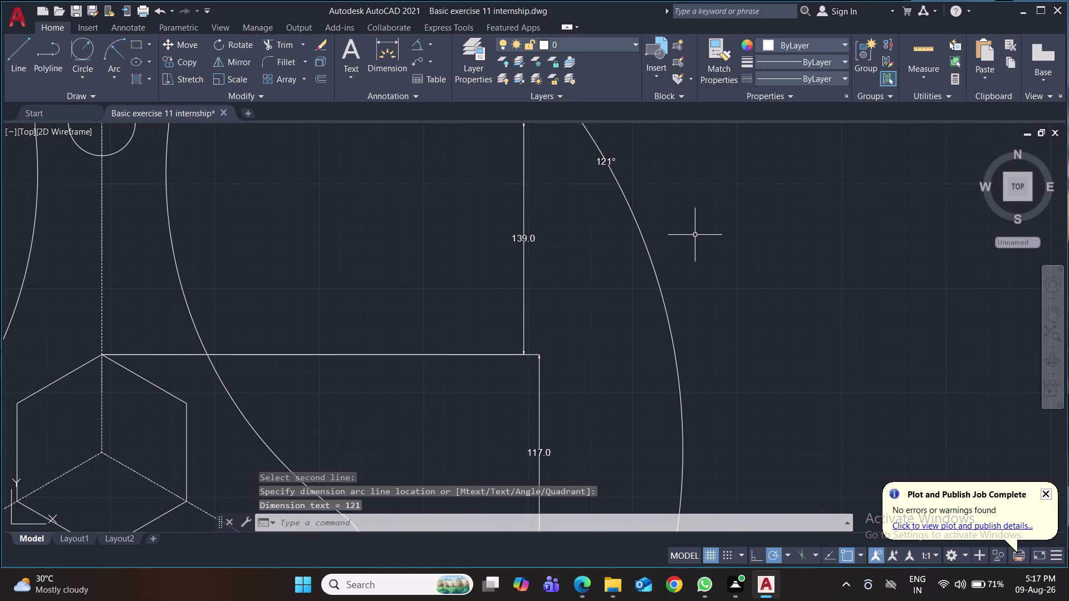
scroll(down, 3)
scroll(down, 3)
click(680, 261)
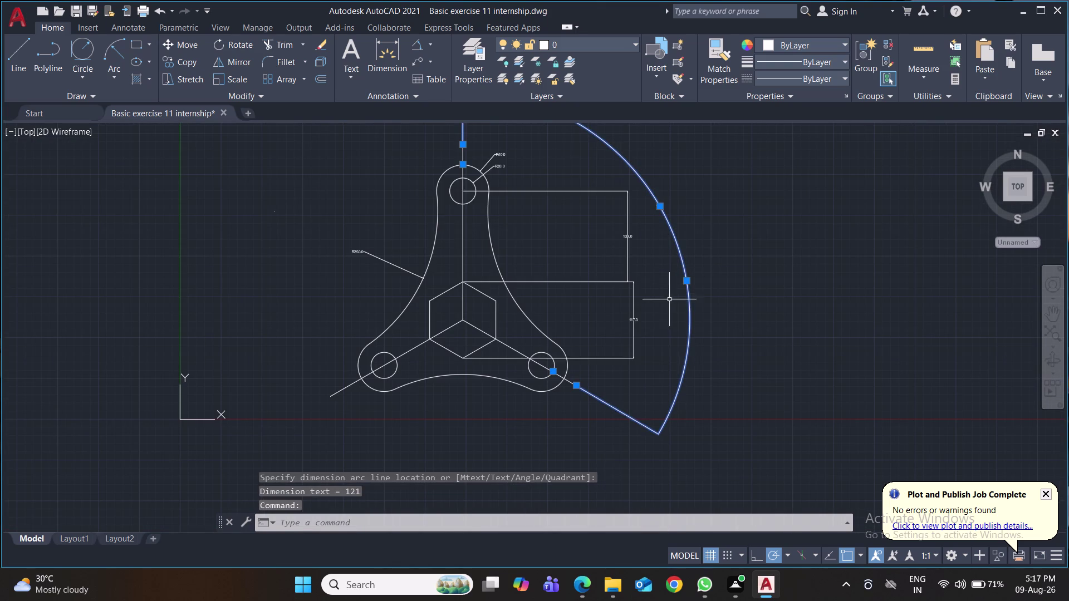
key(Delete)
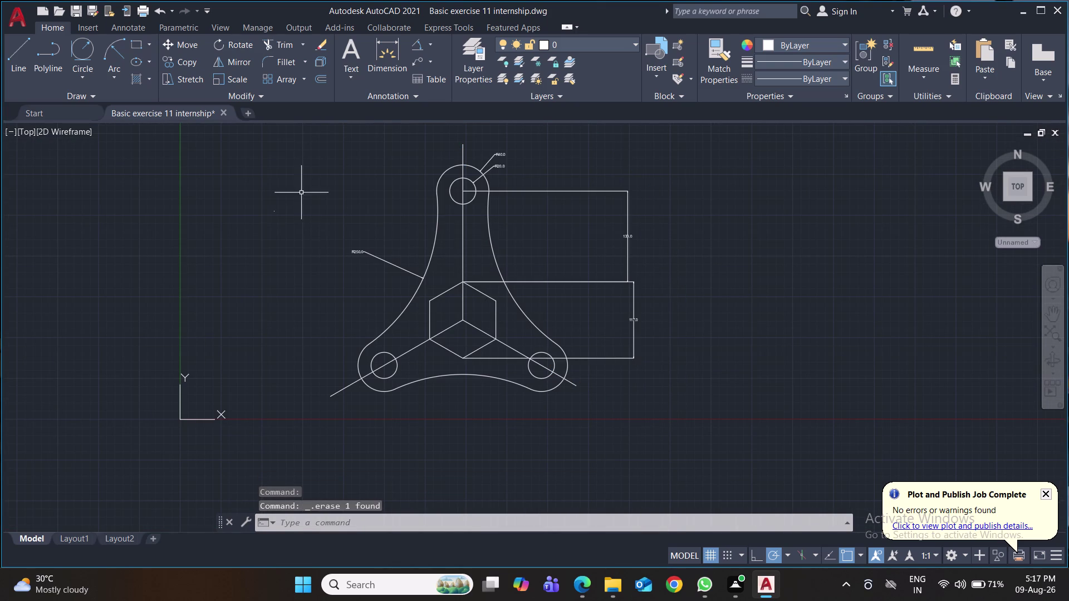
Dimension the 120° angle between the vertical and lower-right centre lines.
click(414, 45)
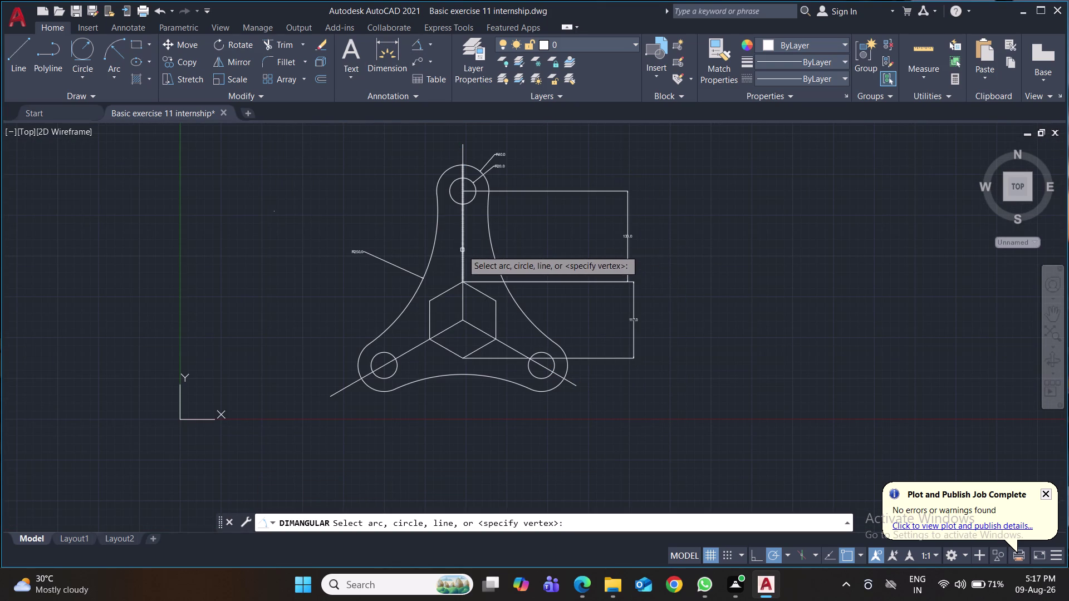
click(462, 250)
click(513, 350)
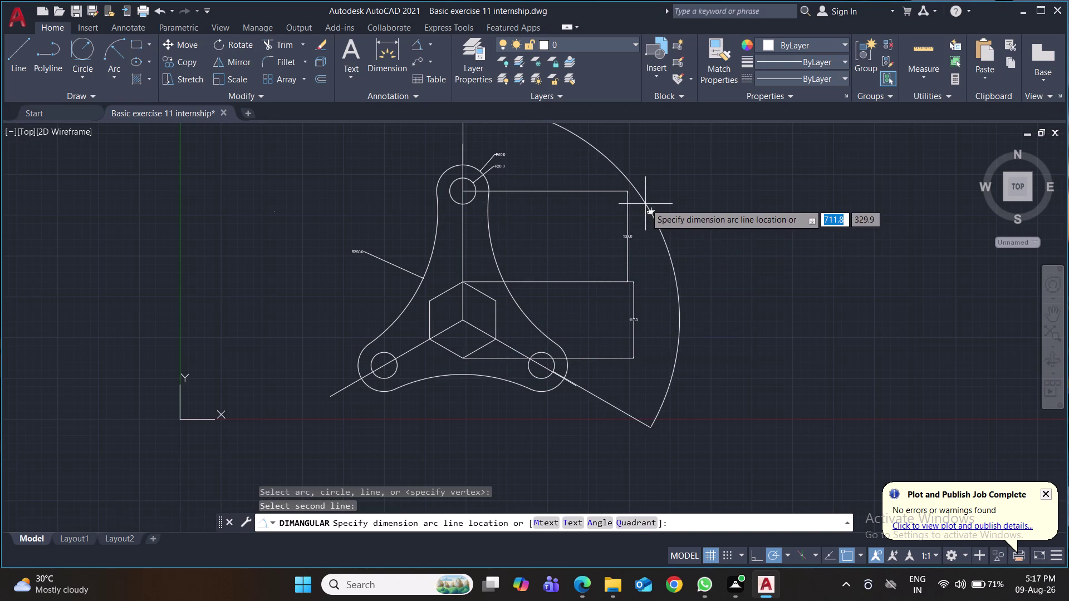
click(645, 203)
scroll(up, 3)
scroll(down, 3)
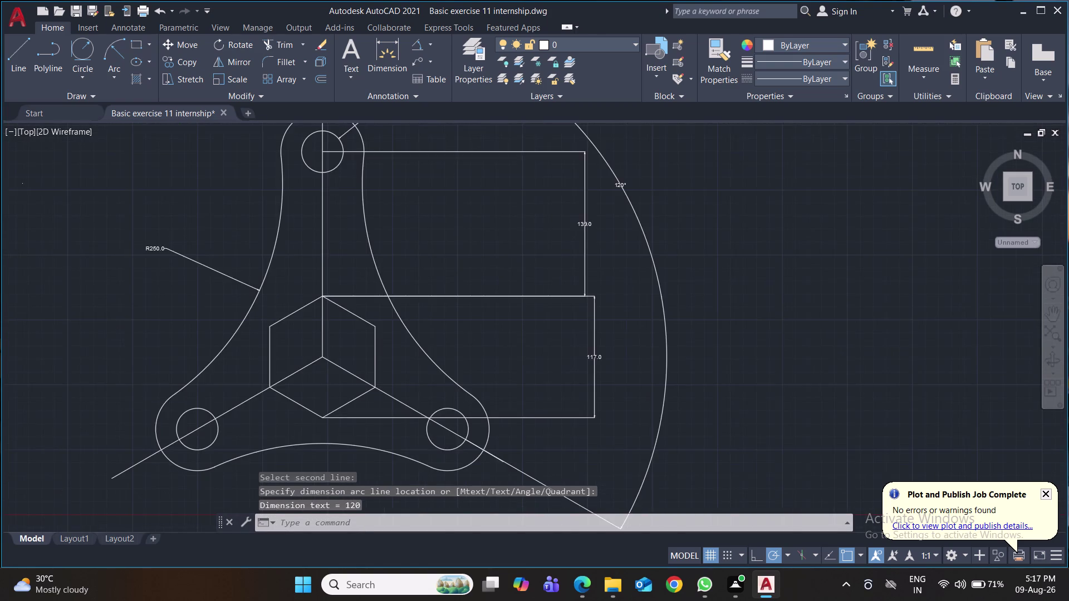
scroll(down, 3)
Dimension the 120° angle between the vertical and lower-left centre lines.
key(space)
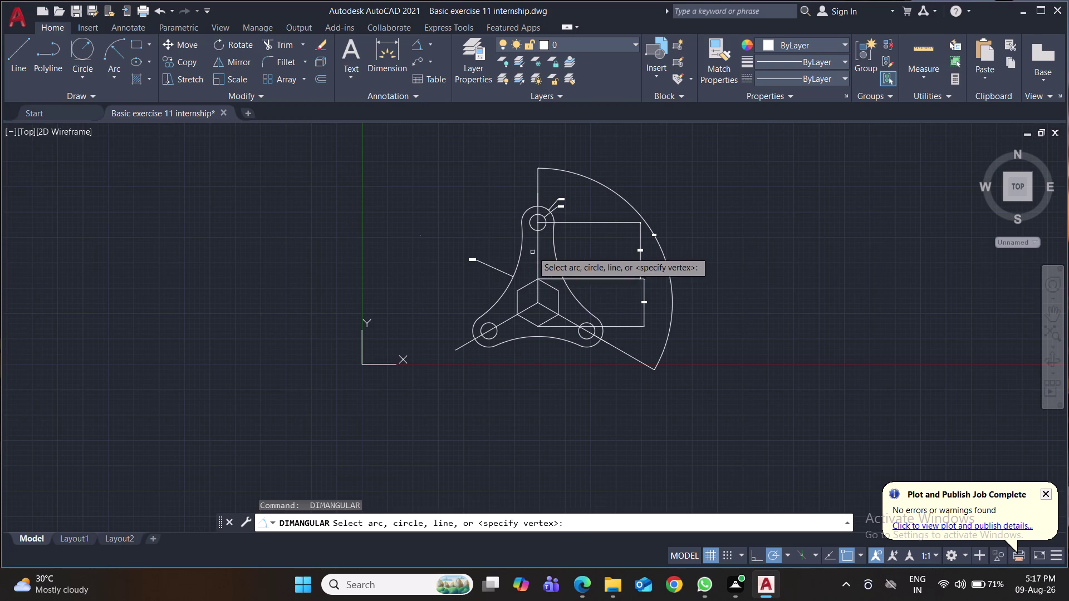
click(539, 254)
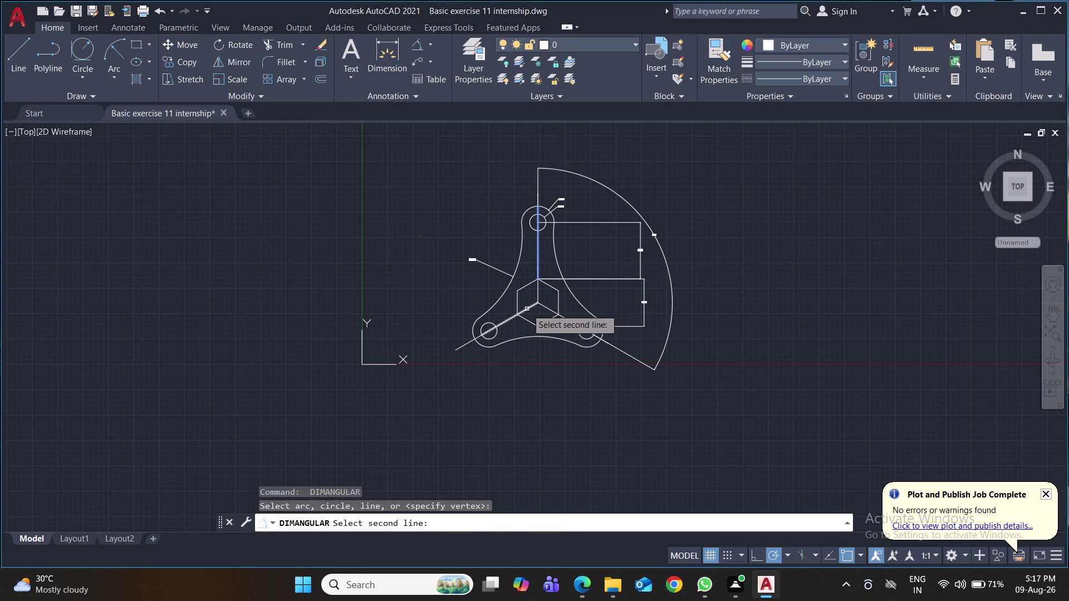
click(526, 309)
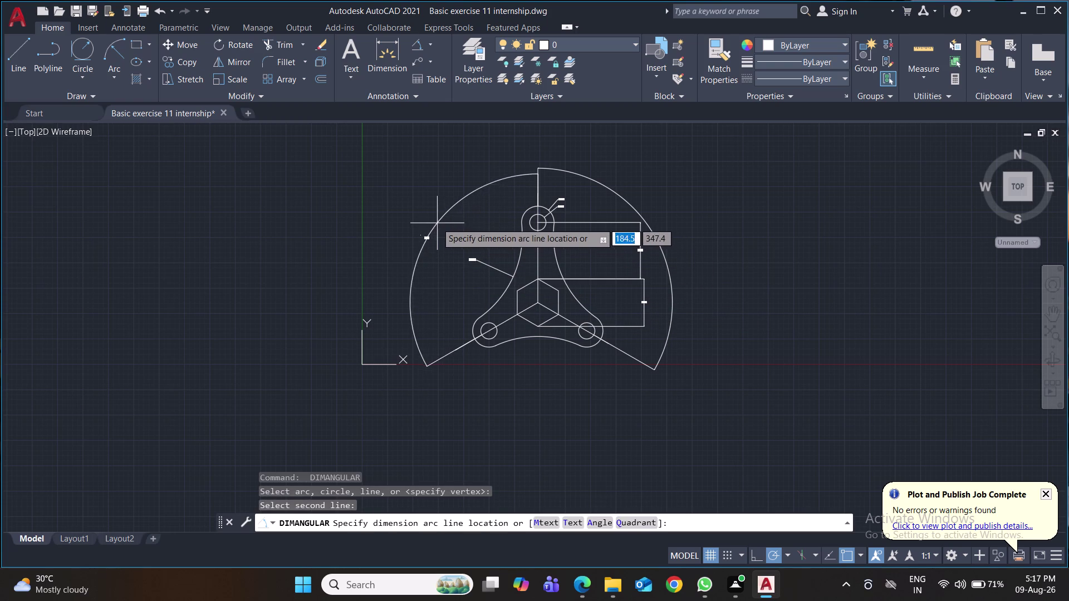
click(434, 218)
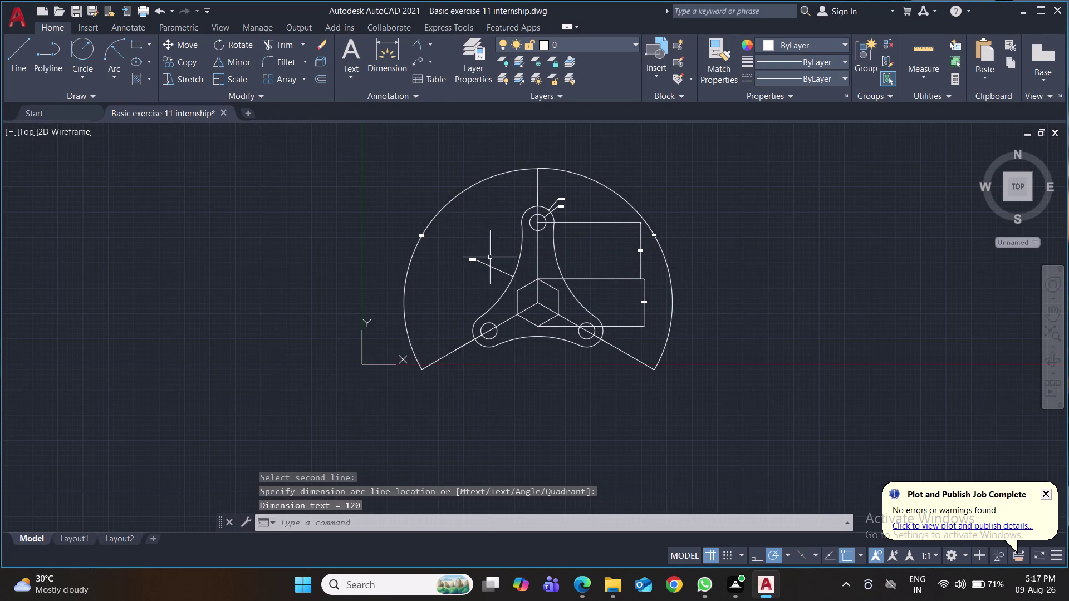
scroll(up, 3)
scroll(up, 3)
scroll(down, 3)
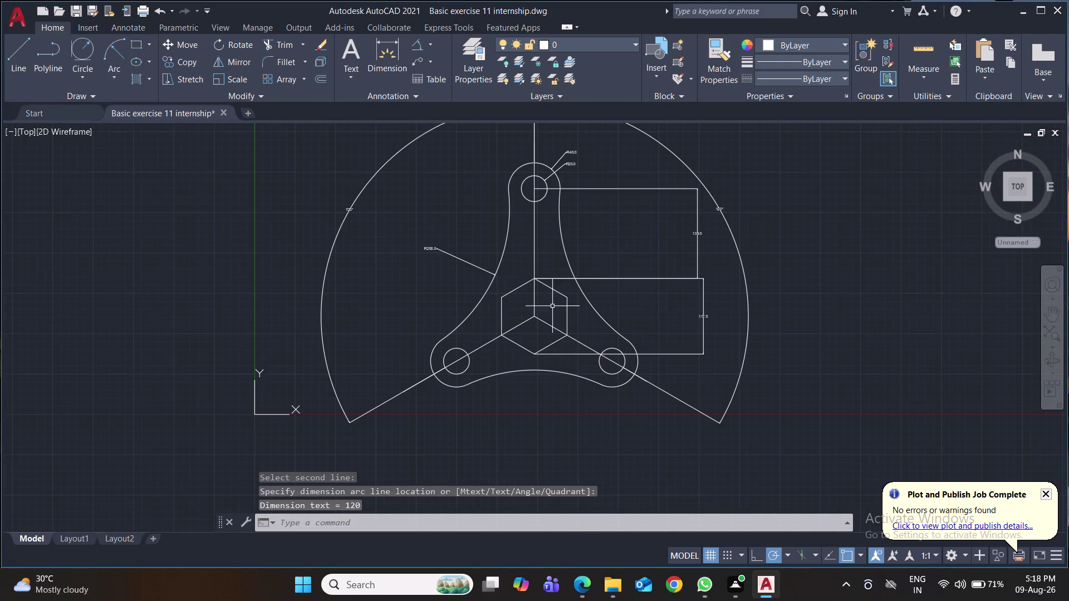
Save the drawing and open the Dimension Style Manager with D.
key(ctrl+s)
key(d)
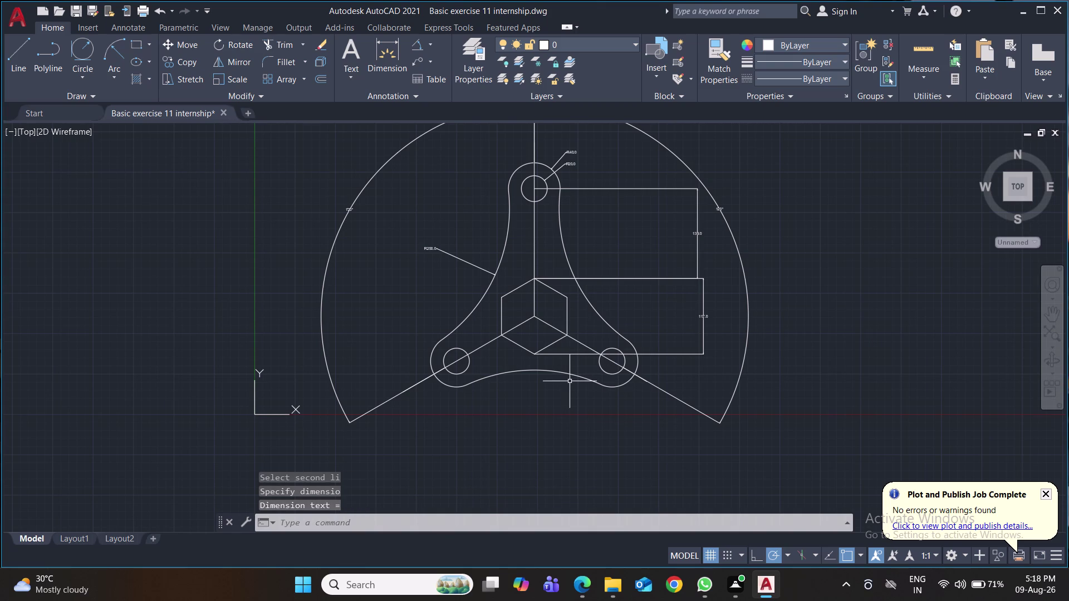
key(Return)
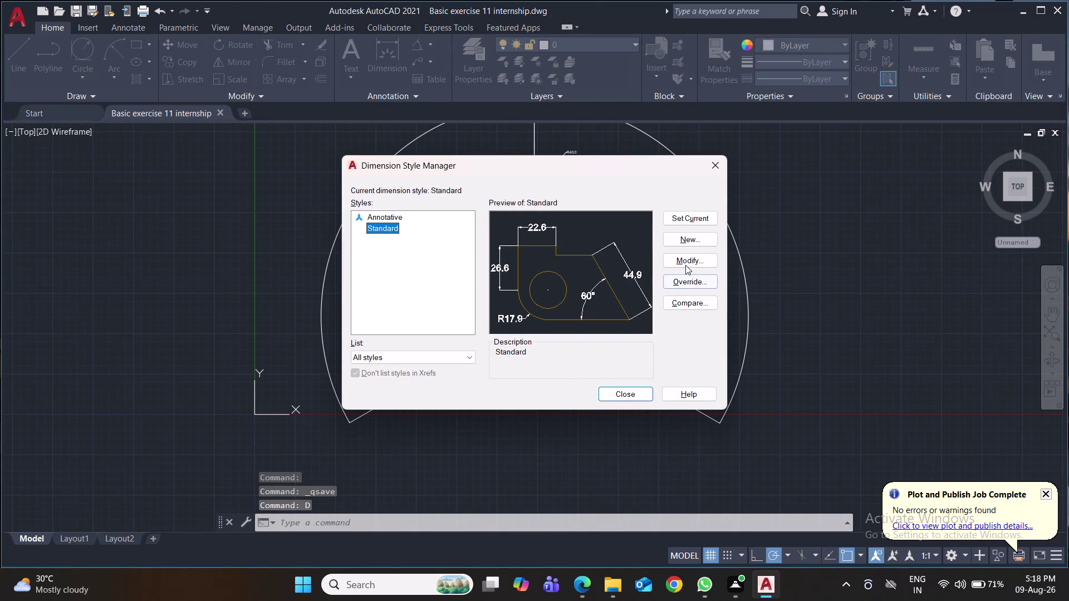
Give the Standard dimension style arrow size 4 and text height 8, and make it current.
click(685, 265)
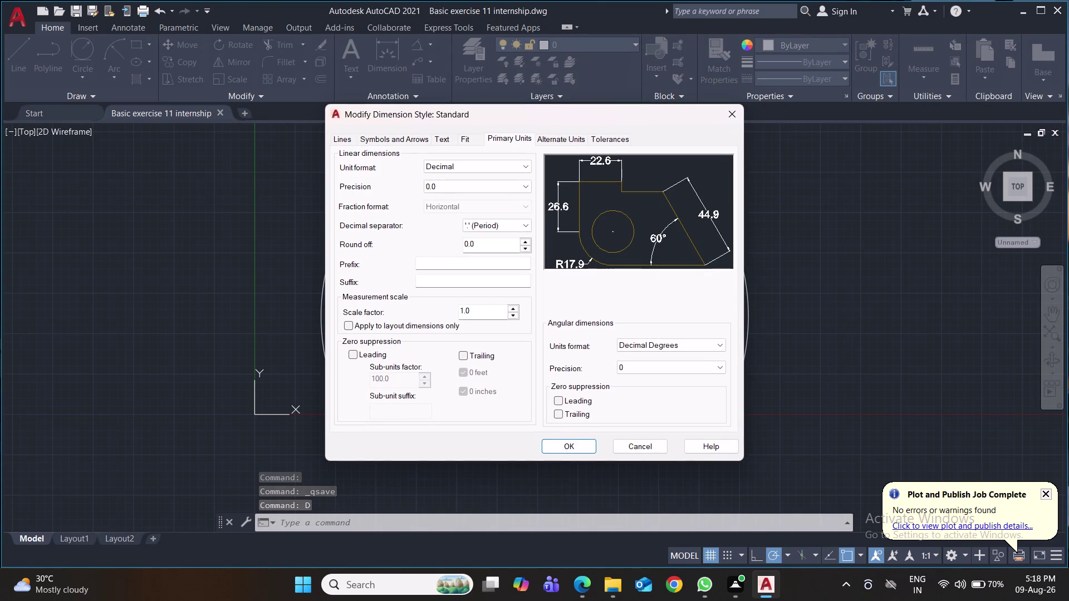
click(379, 141)
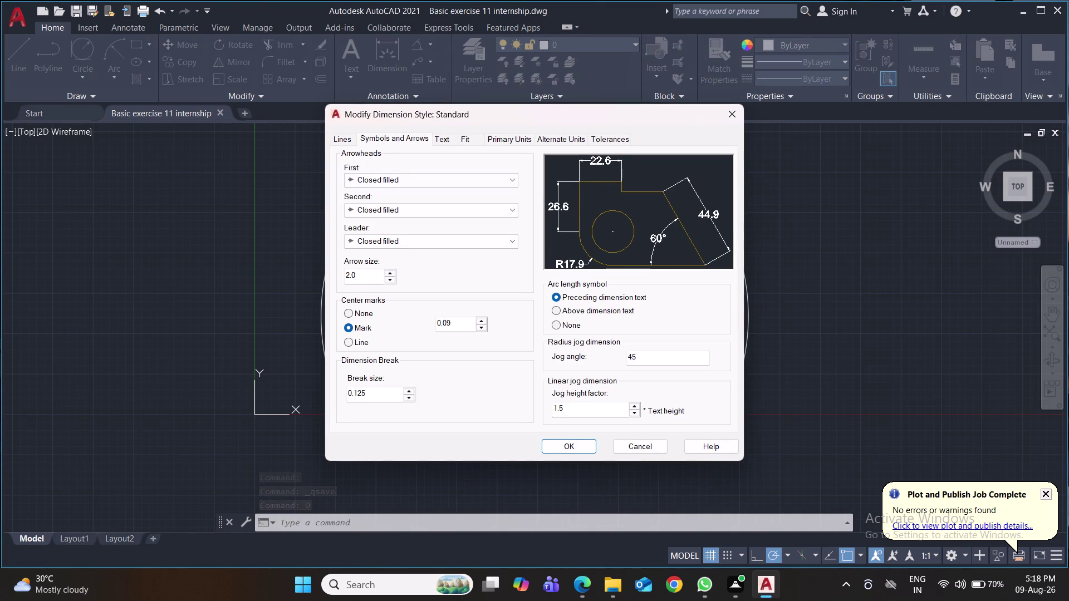
drag(362, 277, 344, 274)
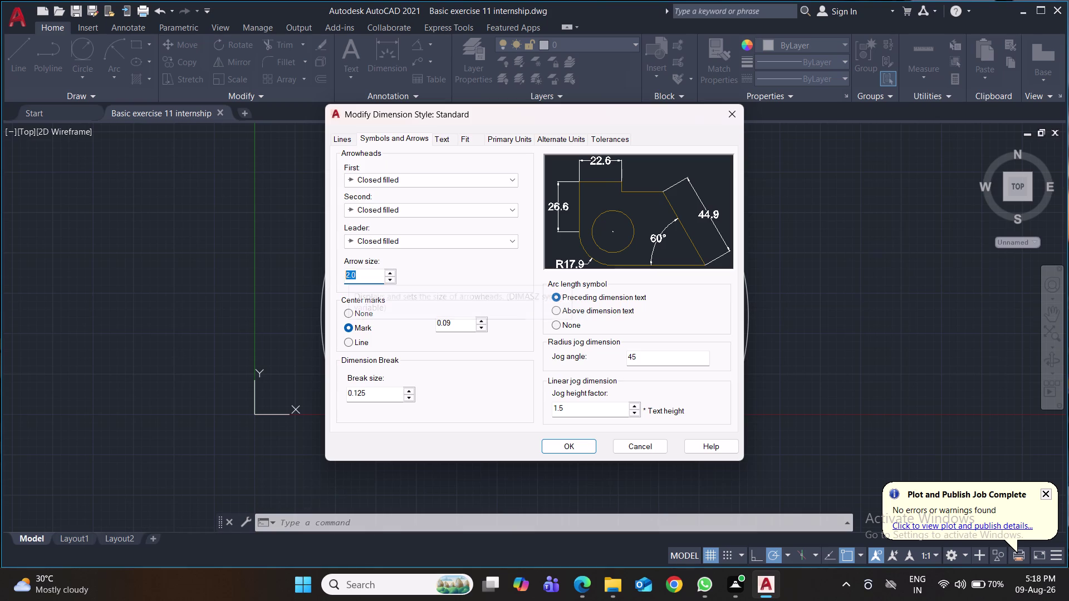
key(4)
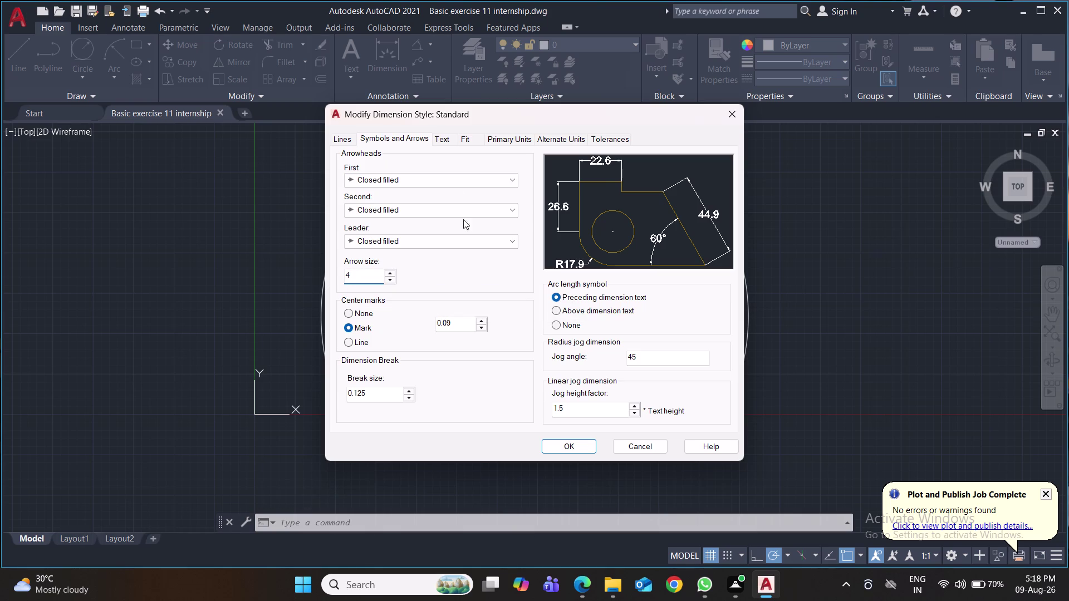
click(448, 139)
drag(492, 238, 468, 237)
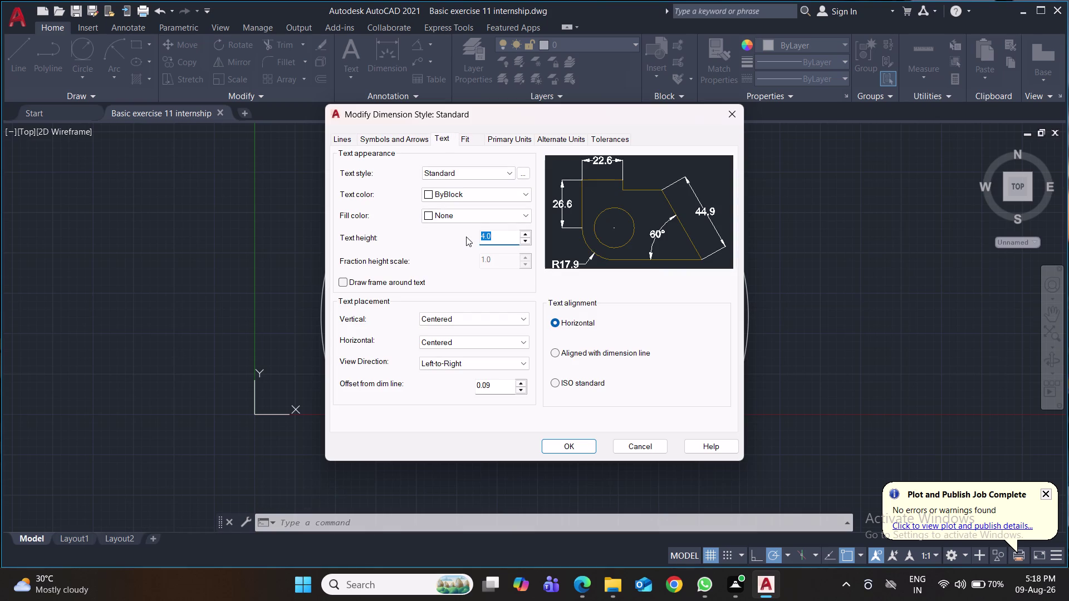
key(8)
click(559, 445)
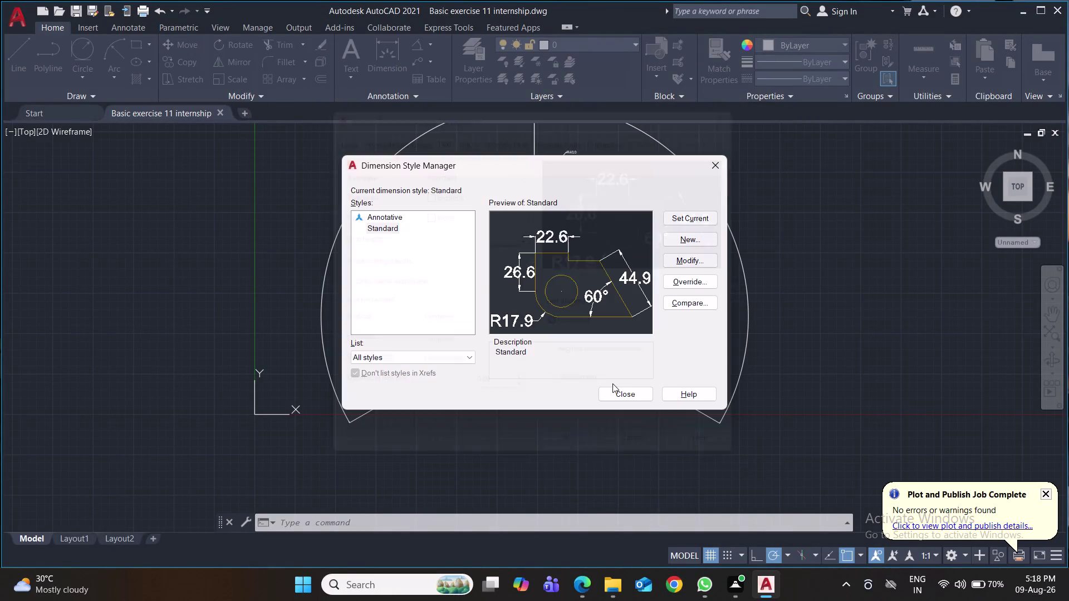
click(697, 214)
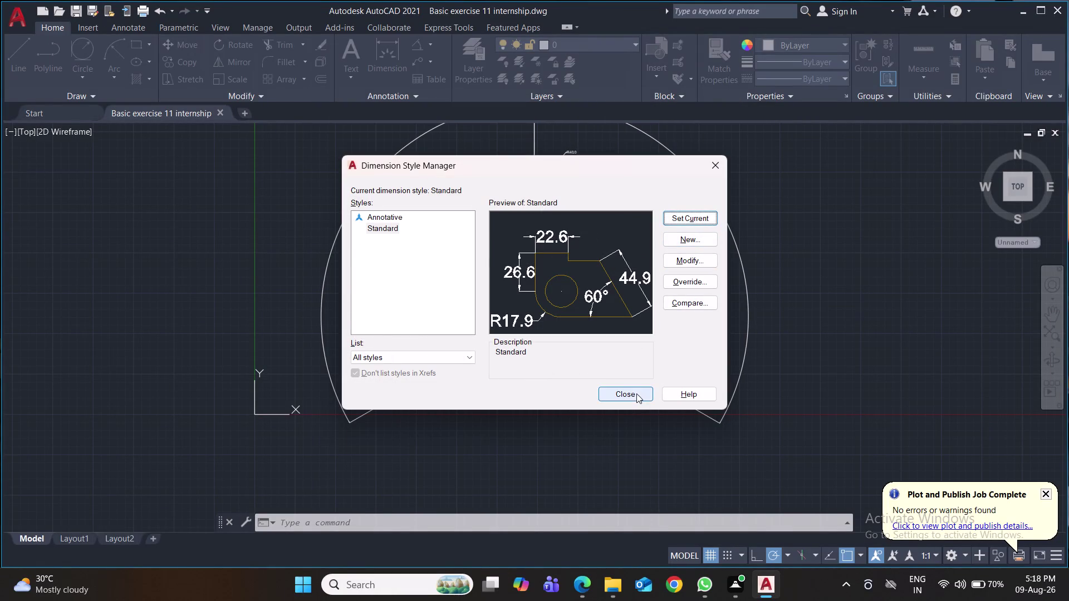
click(636, 393)
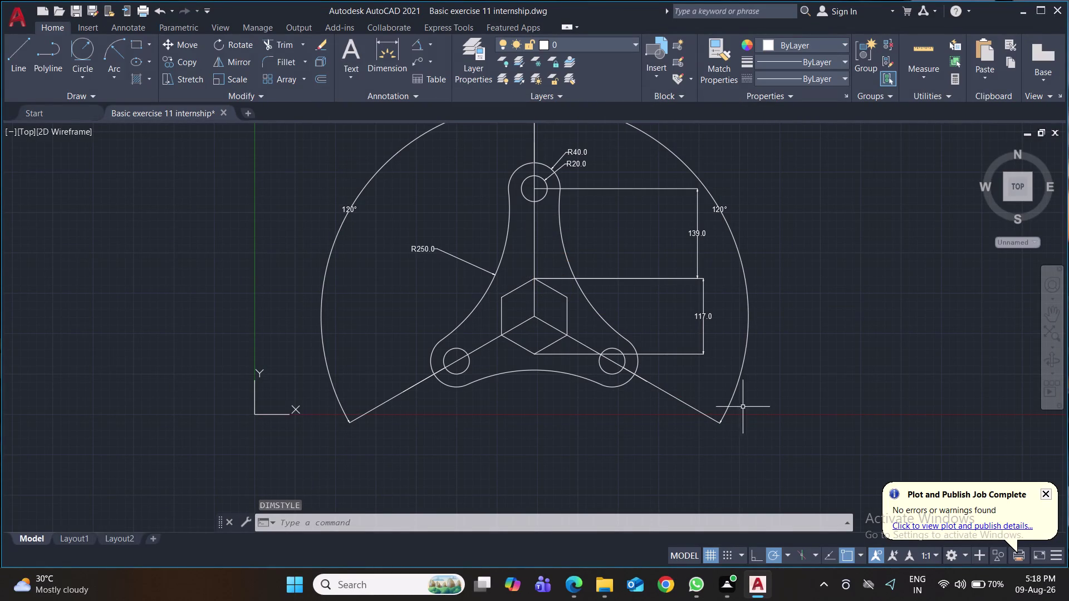
Pan and zoom to recentre the dimensioned plate in the view.
middle_drag(837, 421, 725, 465)
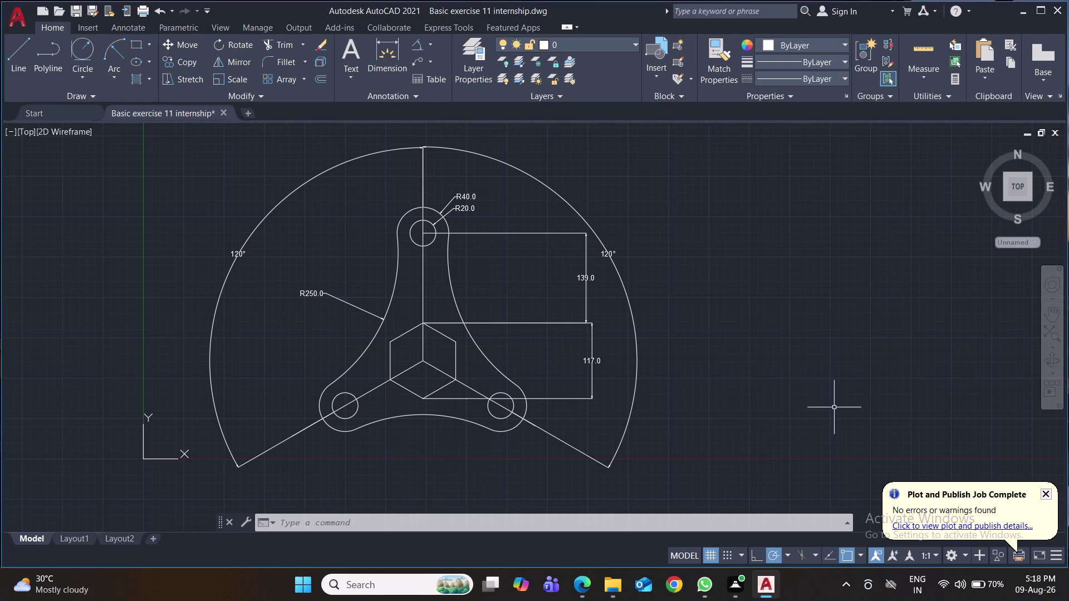
click(1049, 317)
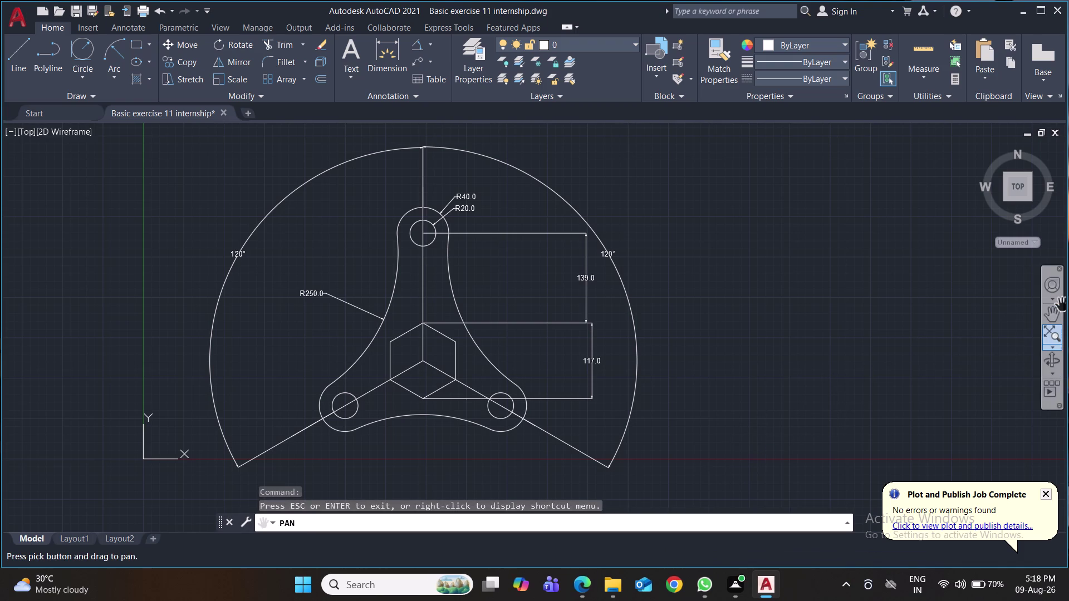
click(1050, 341)
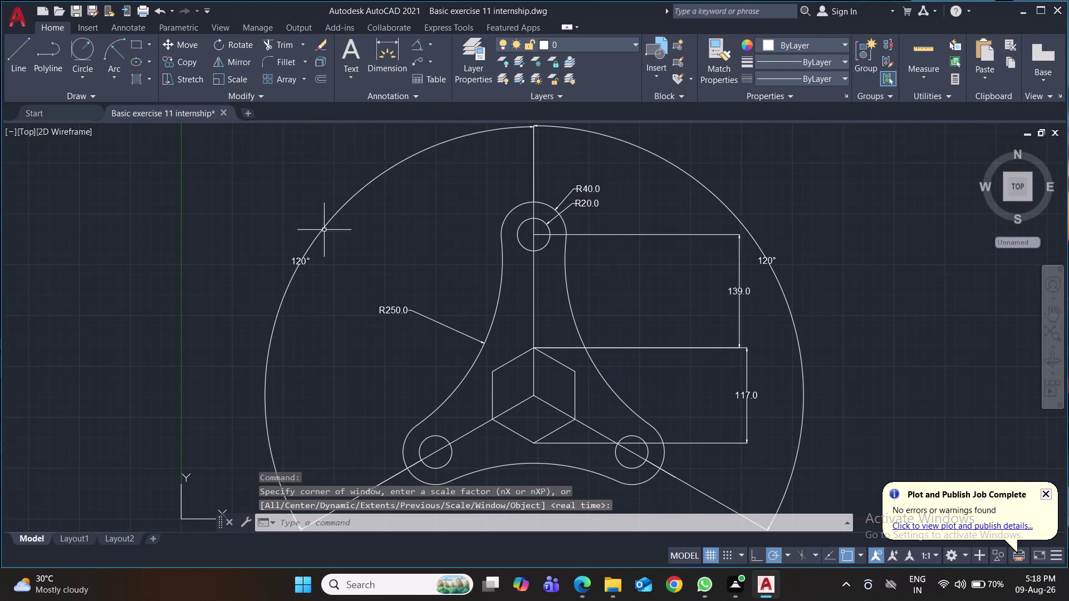
scroll(down, 3)
middle_drag(660, 283, 622, 272)
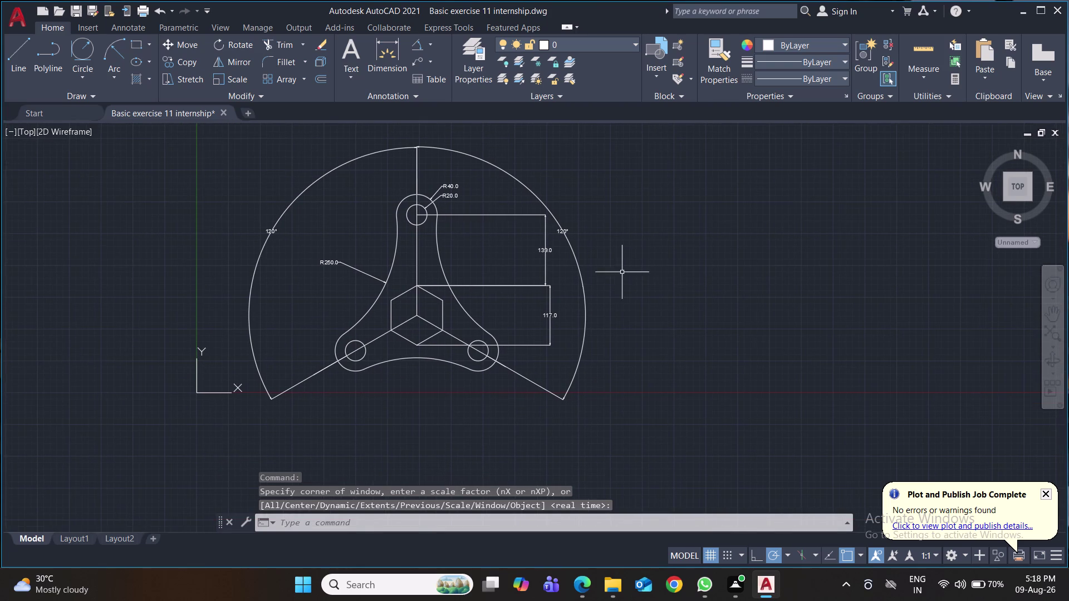
key(ctrl+p)
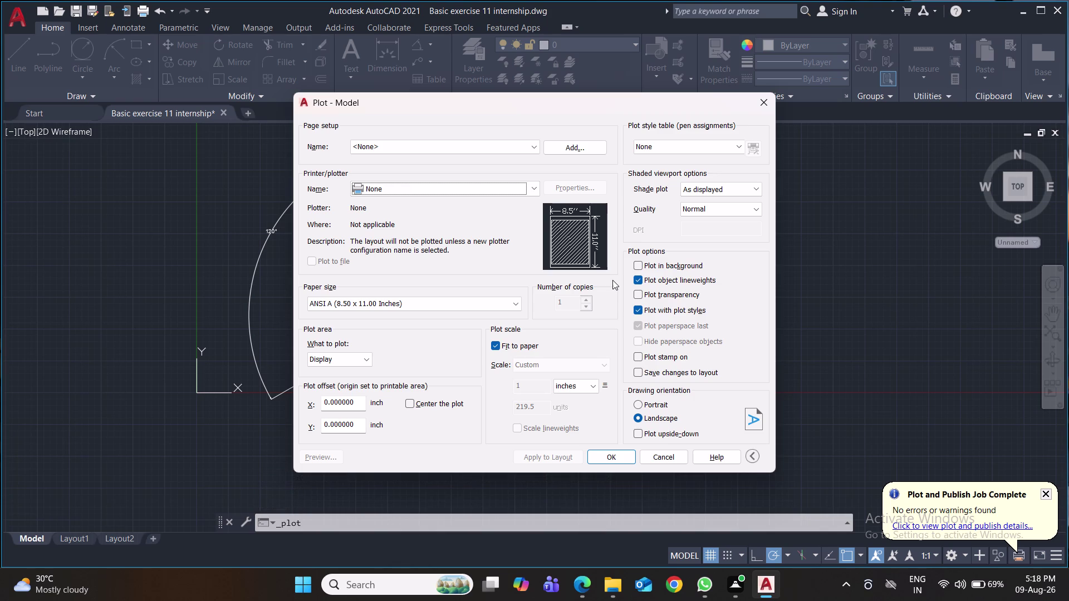
Set the plot to DWG To PDF on ISO full bleed A4 paper in portrait.
click(533, 195)
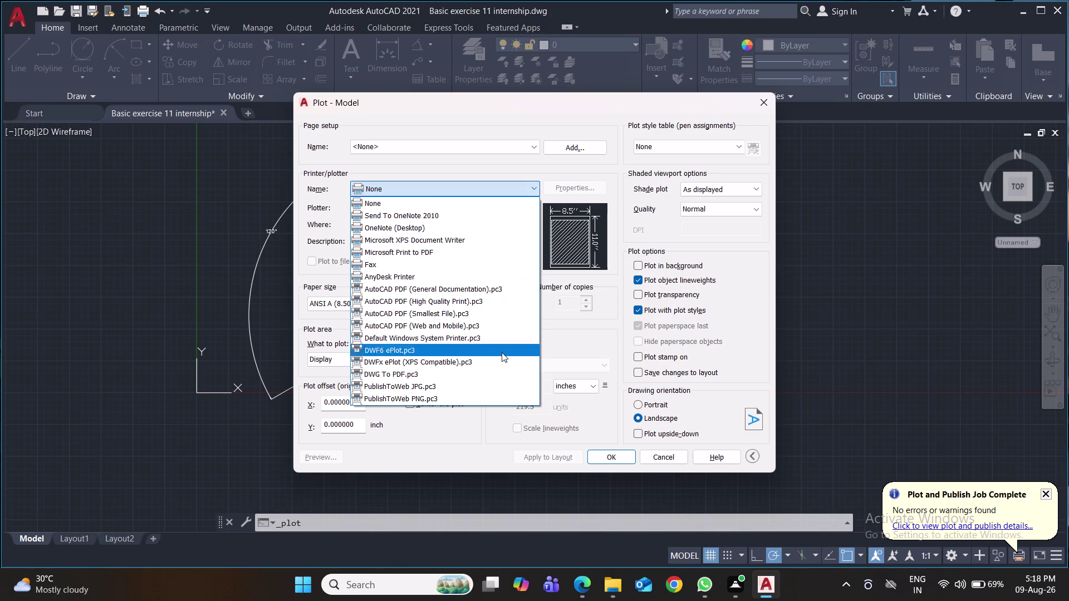
click(501, 377)
click(459, 308)
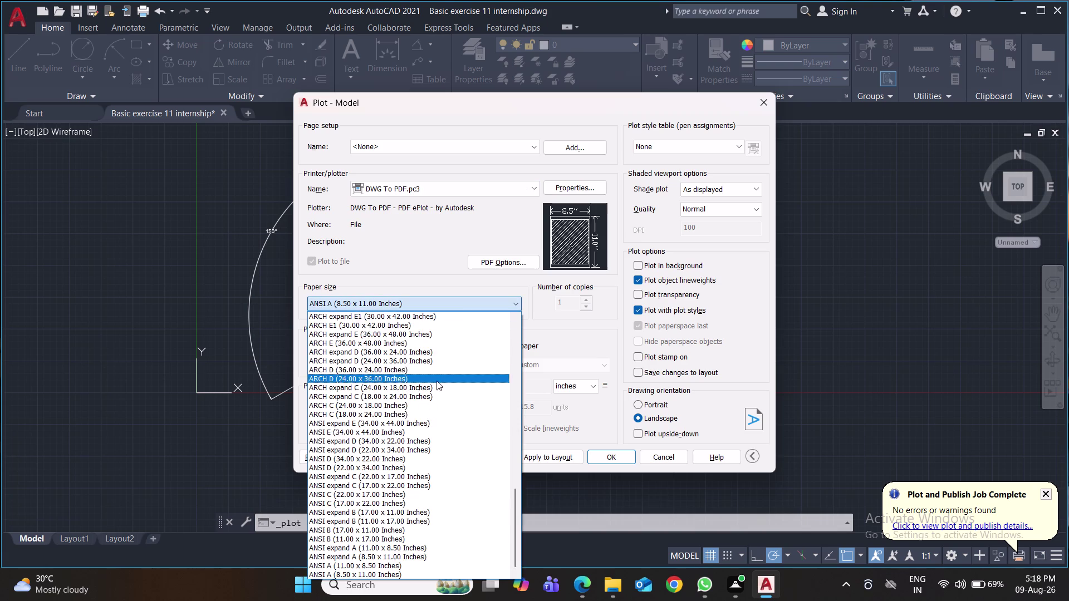
scroll(up, 3)
scroll(up, 3)
scroll(up, 3)
scroll(up, 3)
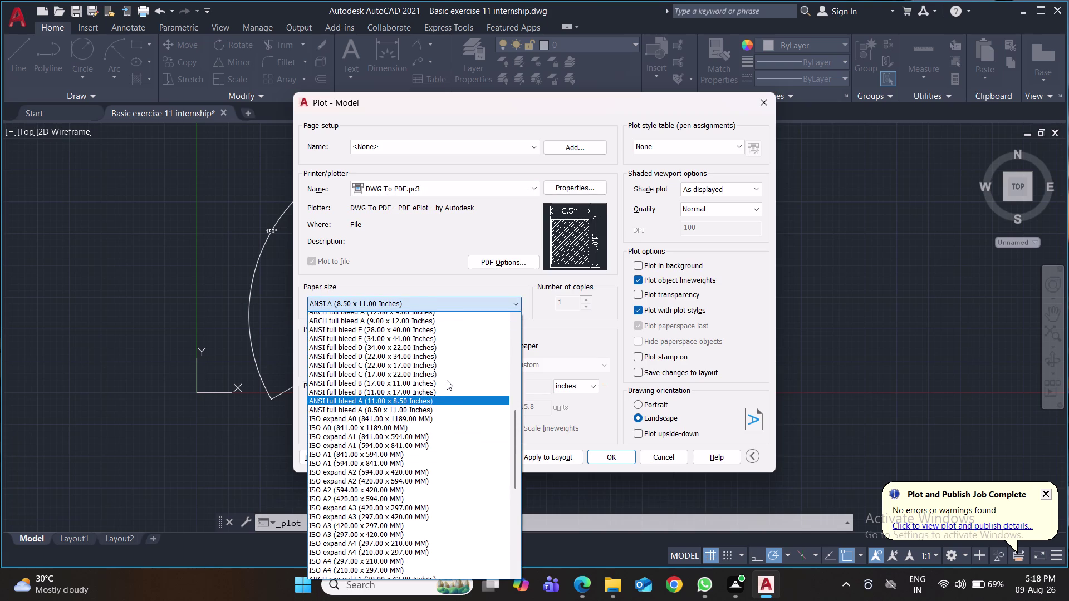
scroll(up, 3)
scroll(up, 3)
scroll(up, 3)
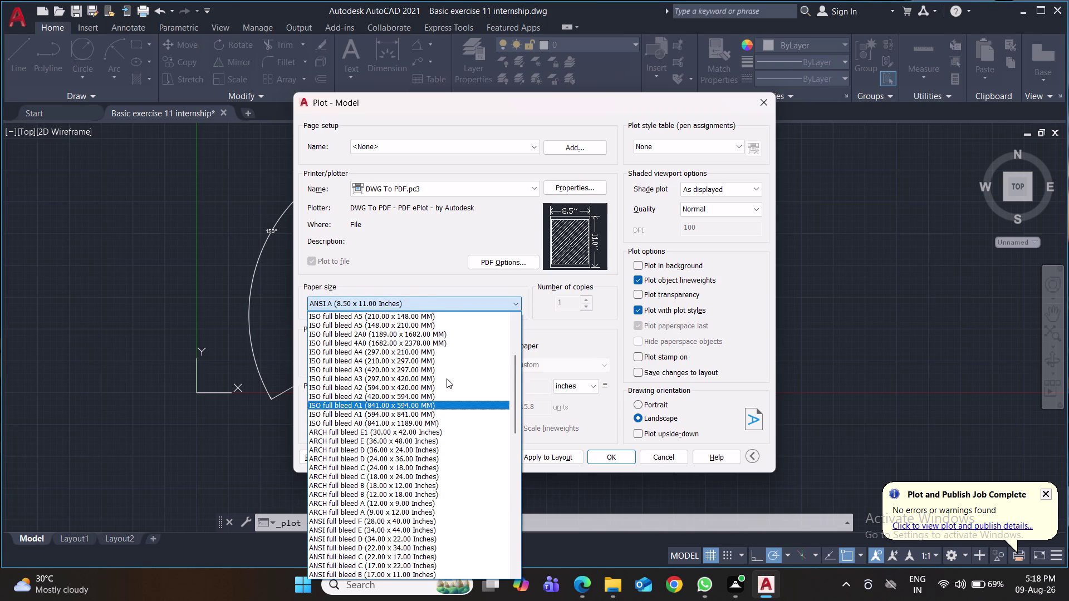
click(432, 362)
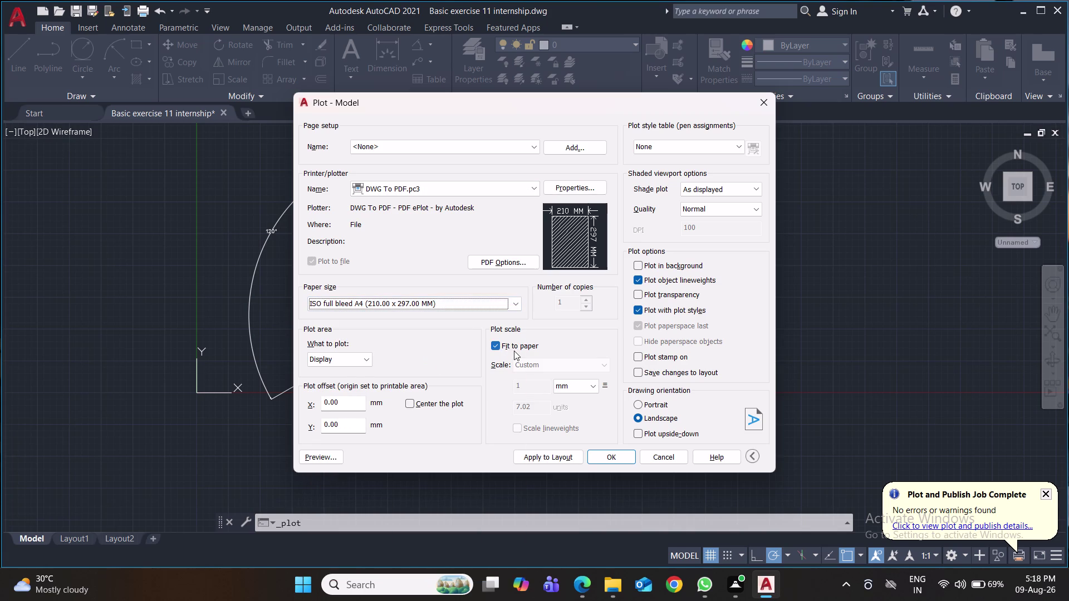
click(642, 405)
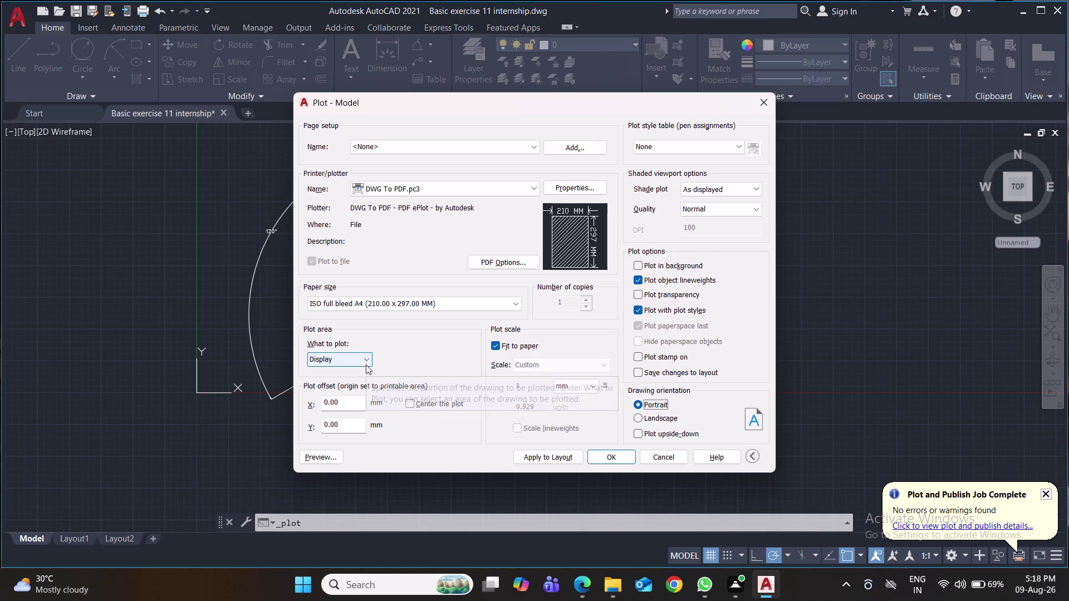
Plot a window picked around the plate and save the PDF file.
click(365, 362)
click(344, 394)
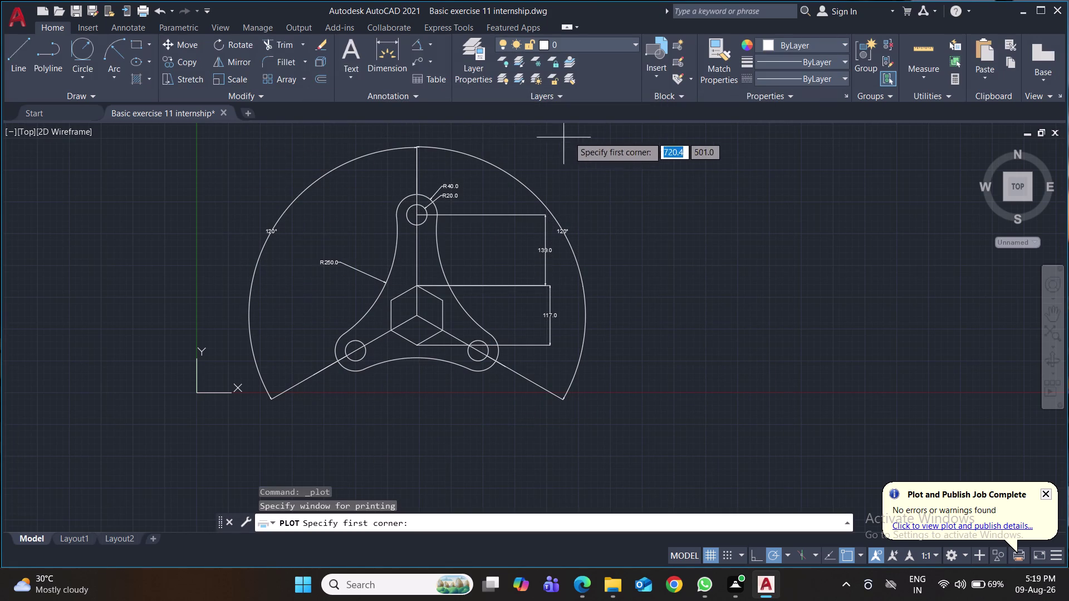
click(644, 135)
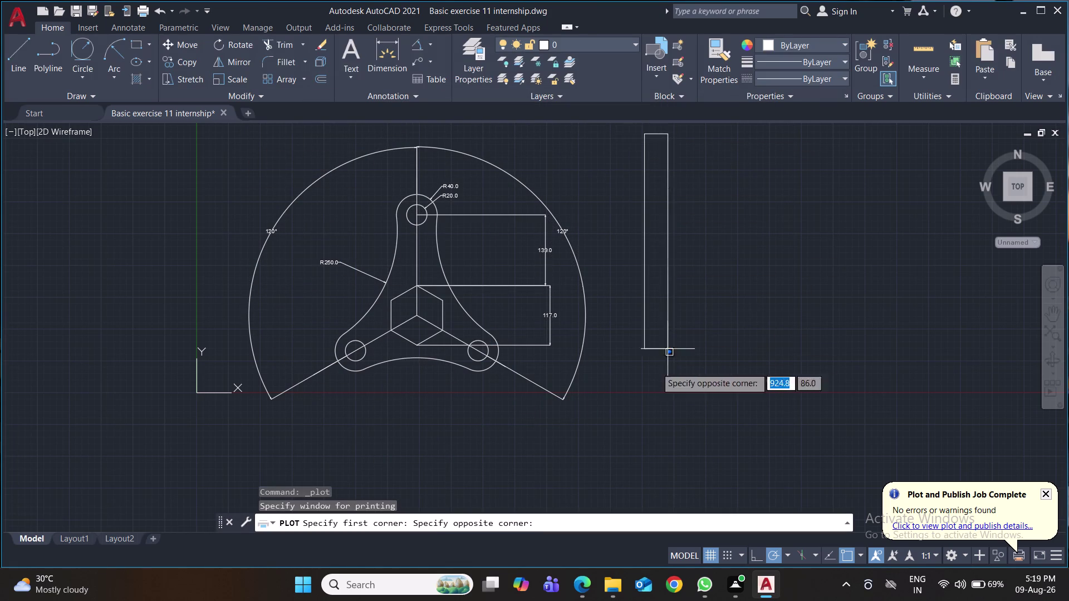
click(231, 411)
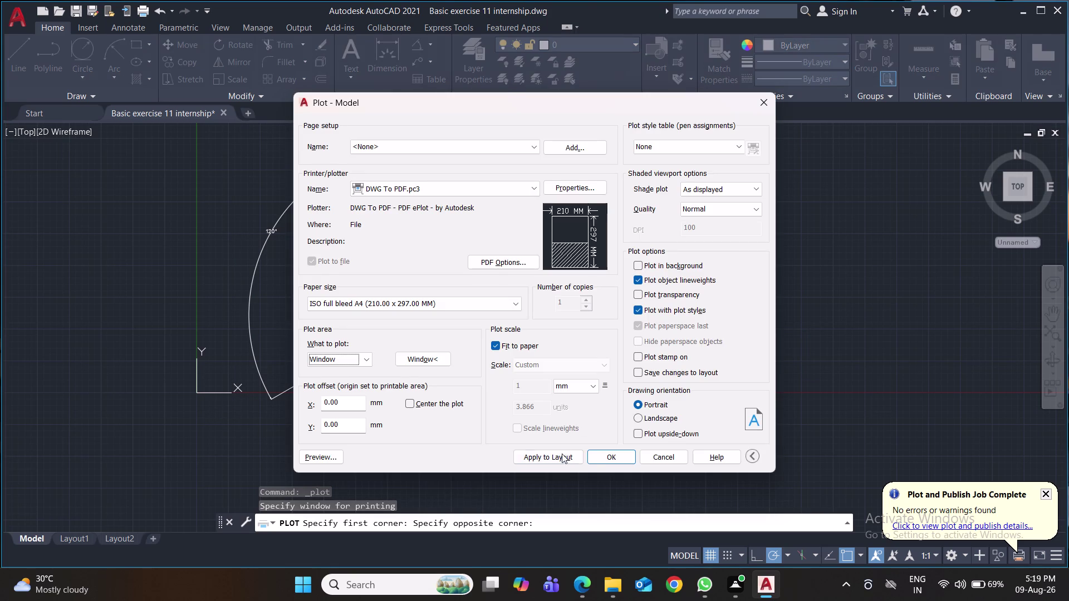
click(606, 457)
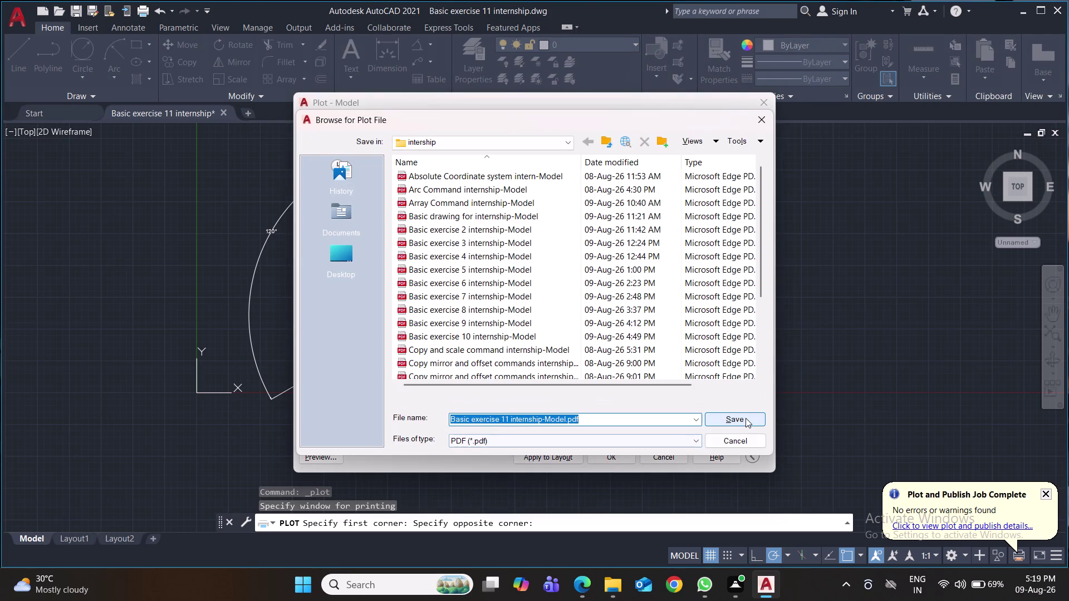
click(745, 418)
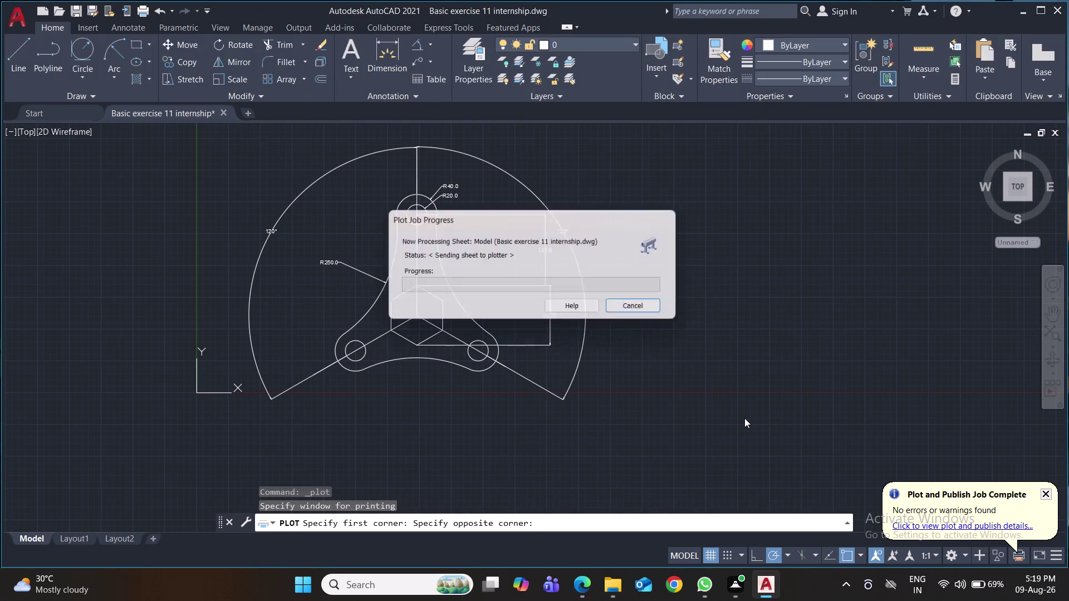